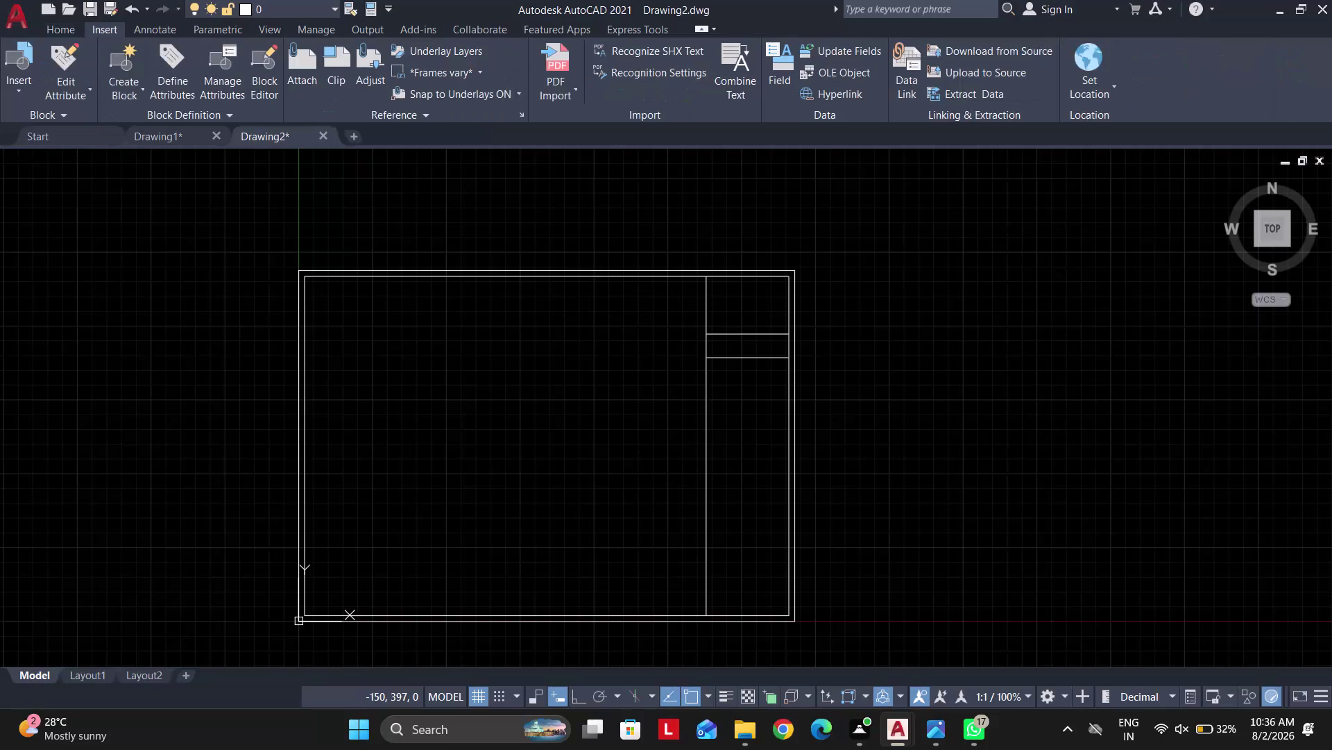
Attach the cad-desk-logo image from the Desktop folder.
click(305, 73)
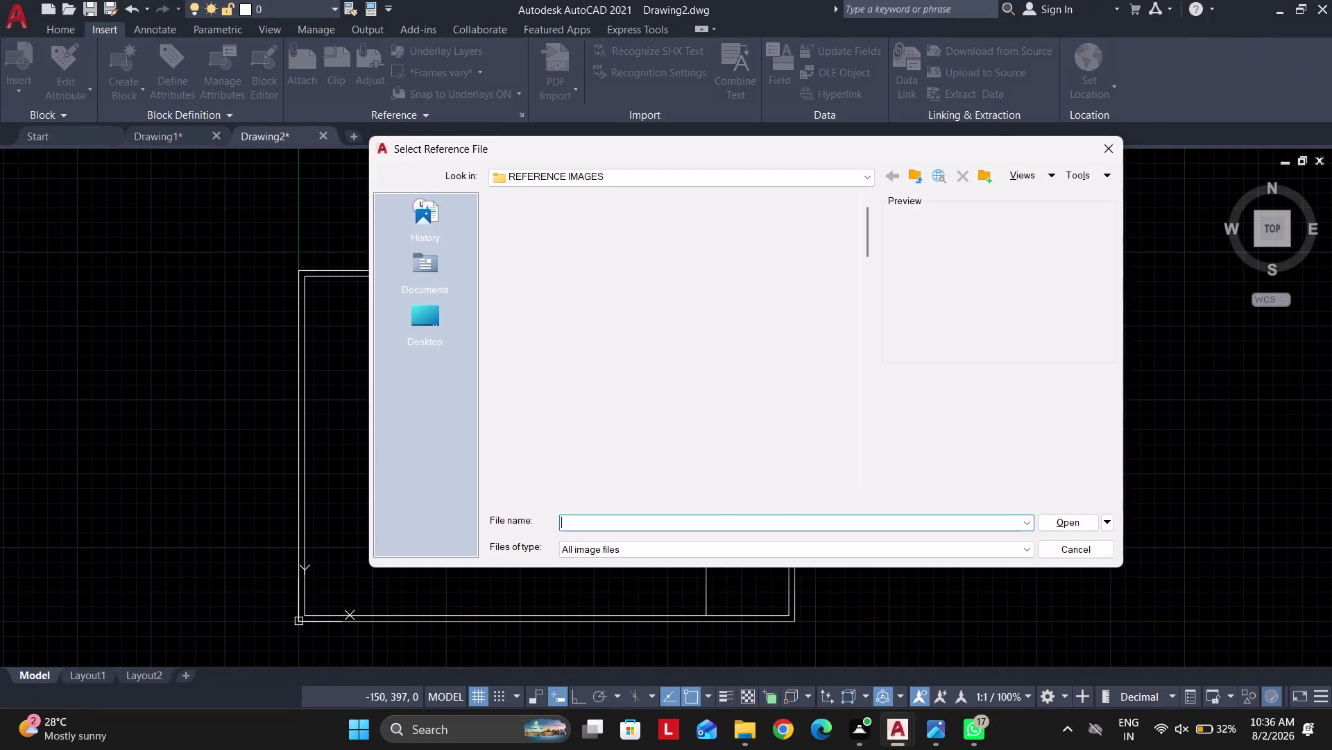
click(556, 182)
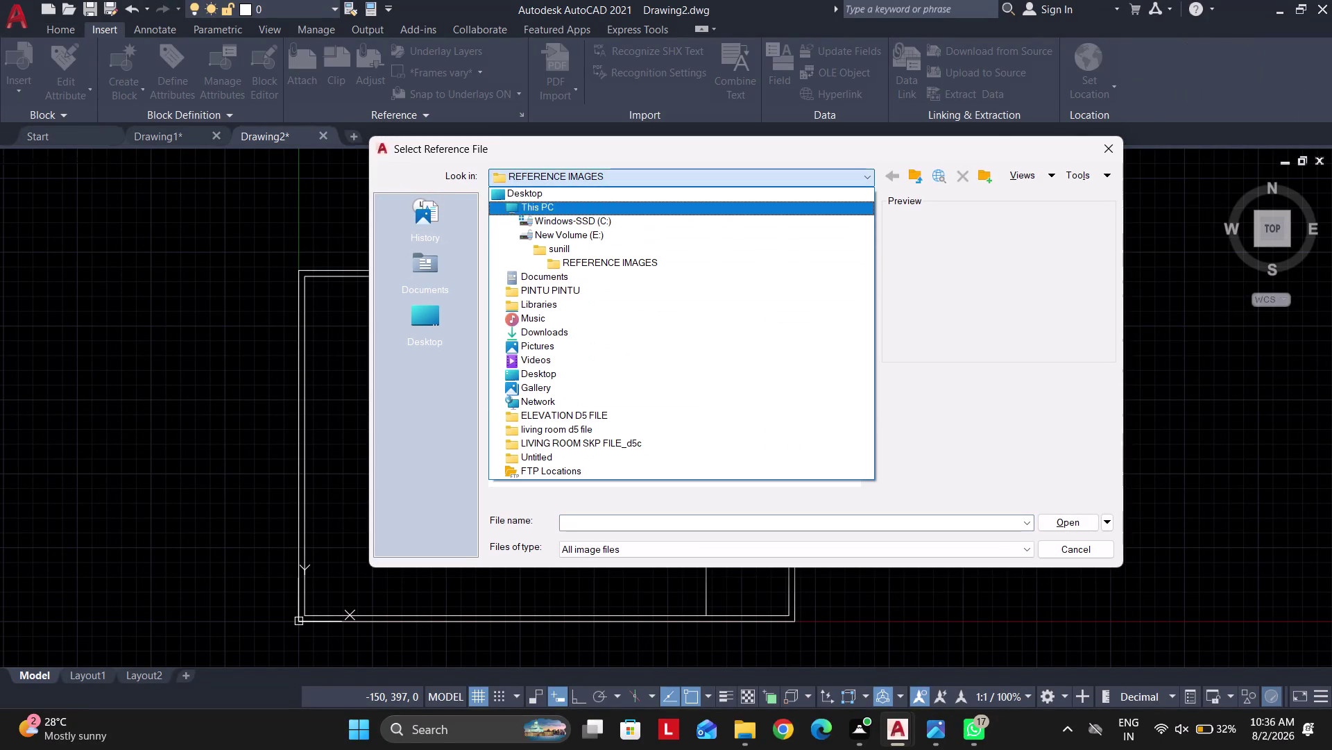
click(539, 197)
scroll(down, 3)
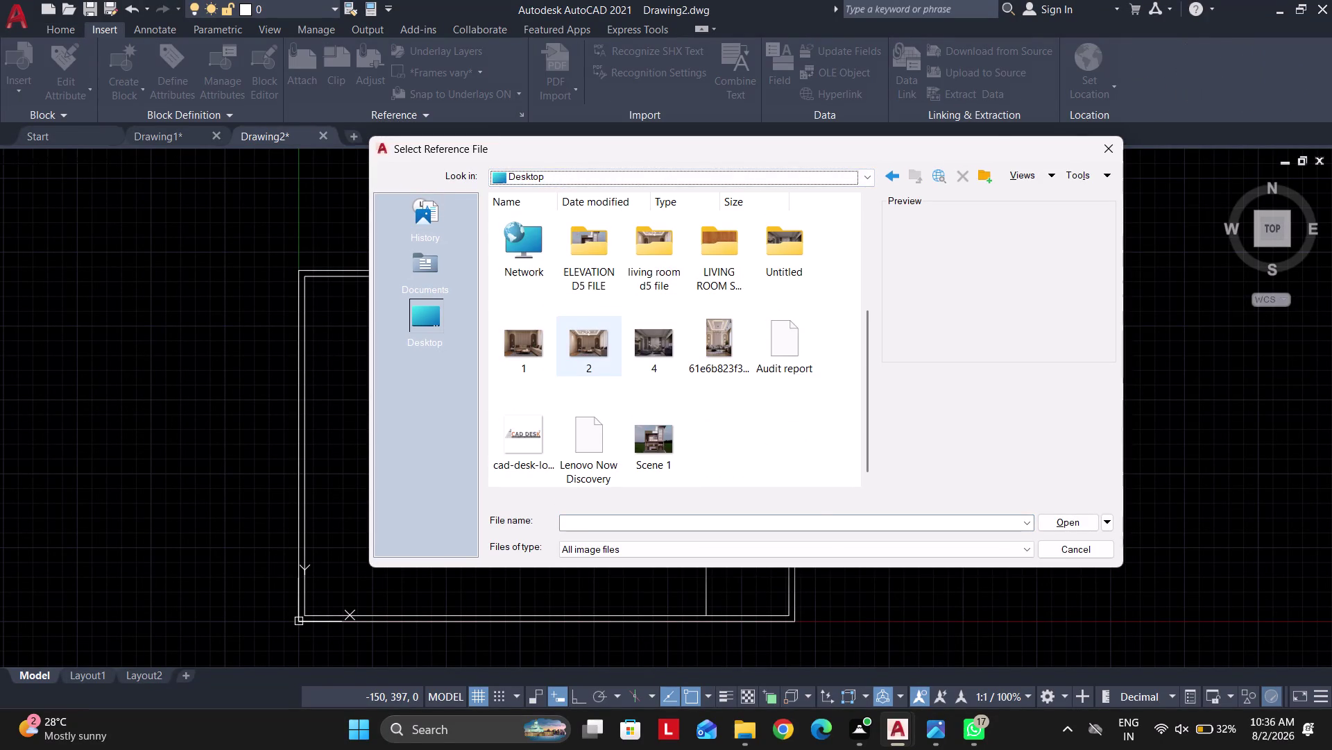
double_click(522, 446)
click(687, 475)
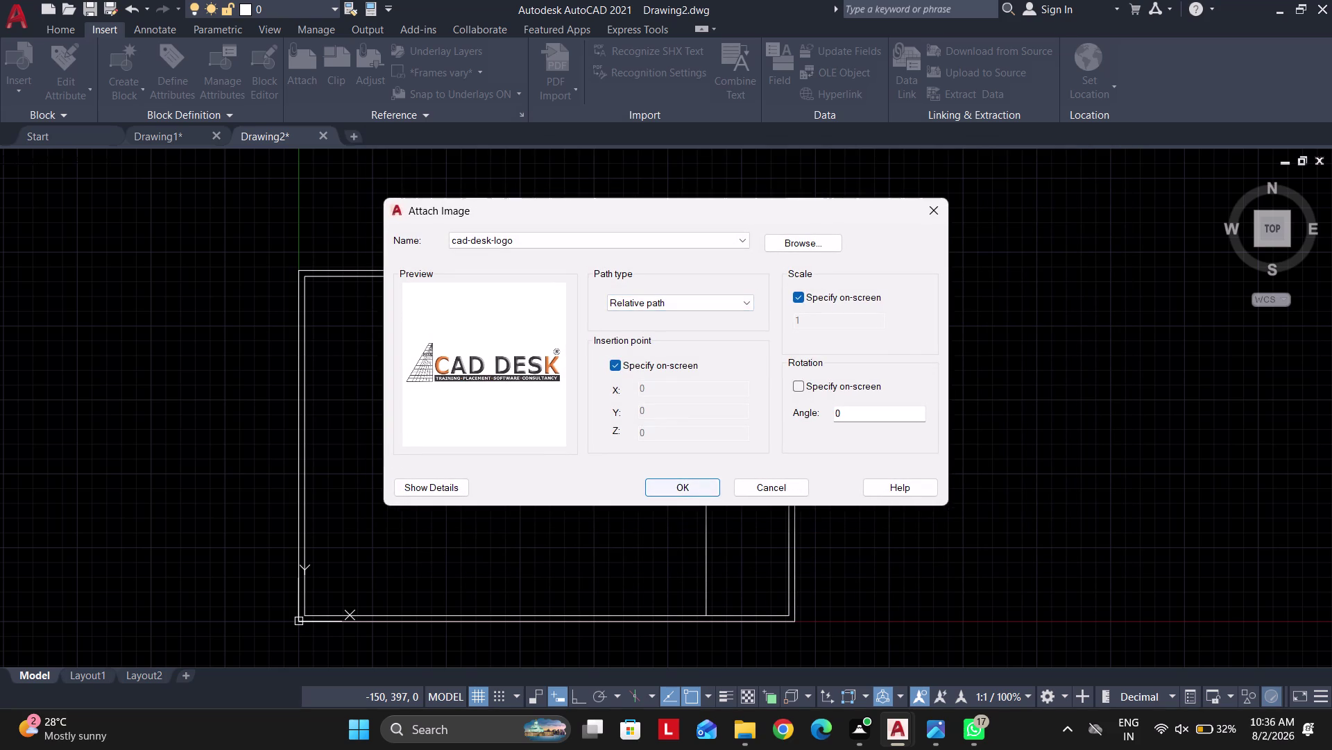
click(691, 486)
Place and size the logo inside the title block's top cell.
scroll(up, 3)
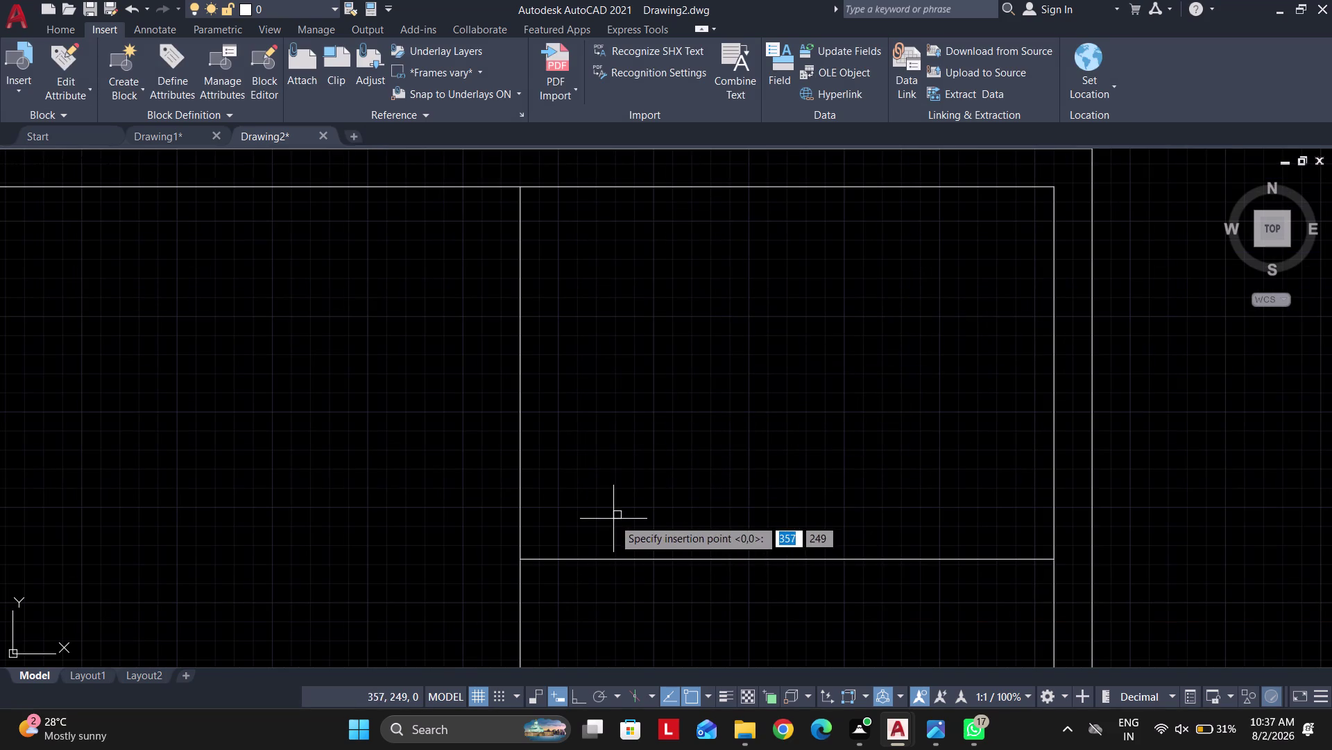
click(614, 518)
click(905, 420)
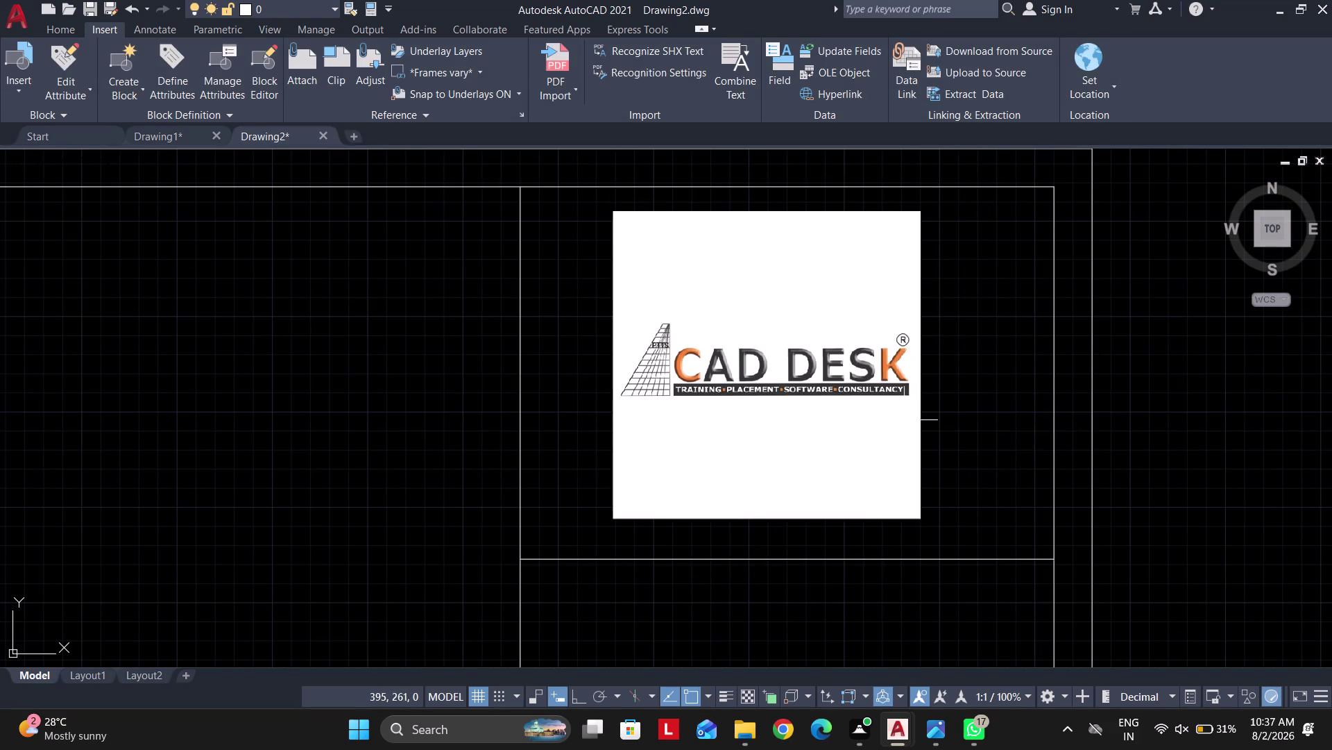
scroll(down, 3)
scroll(up, 3)
scroll(down, 3)
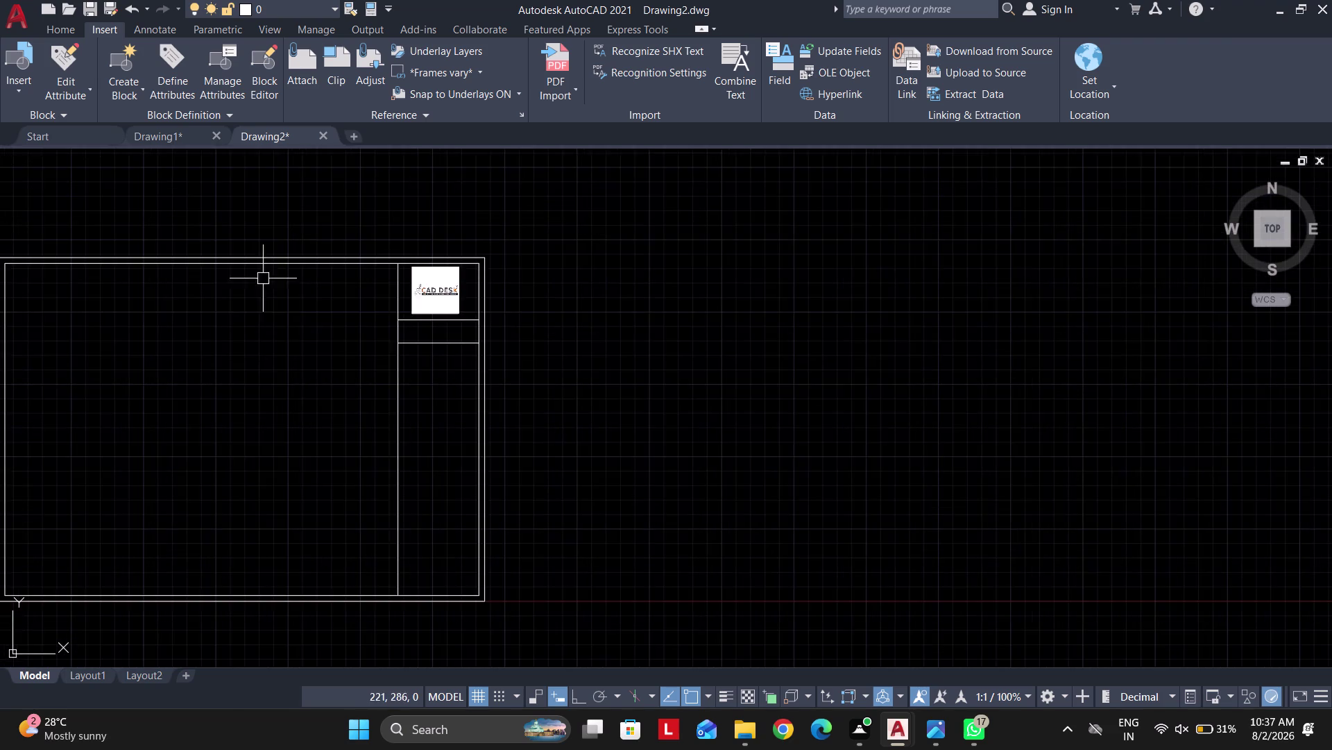
scroll(down, 3)
click(67, 20)
click(65, 30)
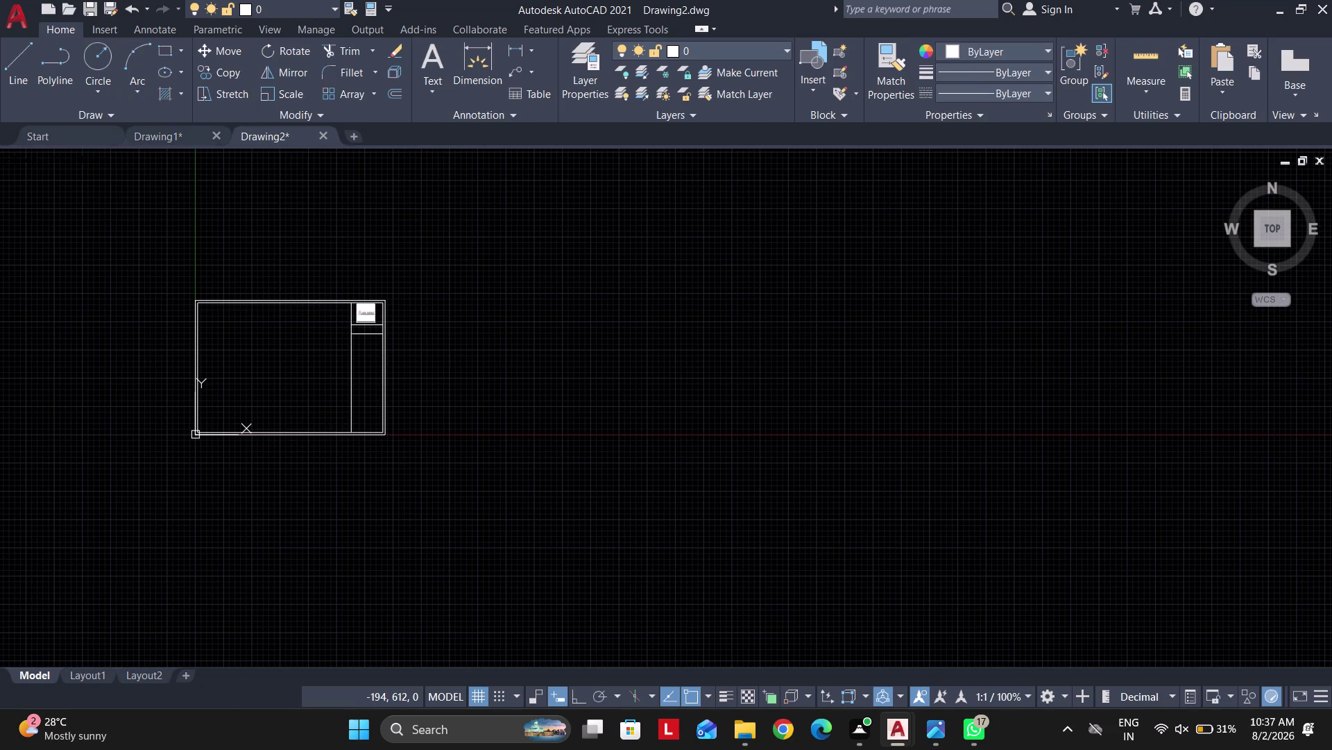
Draw a multiline text box in the second cell and type 'ALL DIMENSIONS ARE IN MM'.
click(429, 100)
click(458, 132)
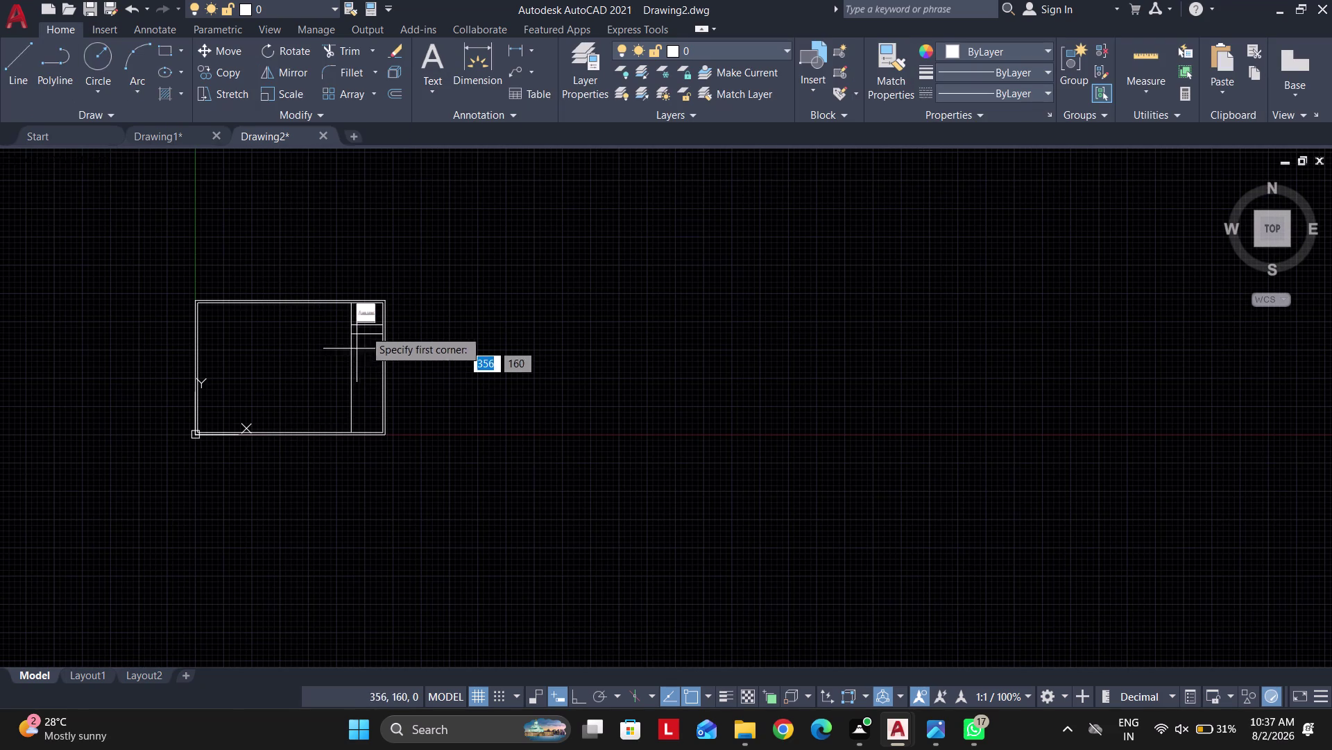
scroll(up, 3)
scroll(up, 3)
click(275, 245)
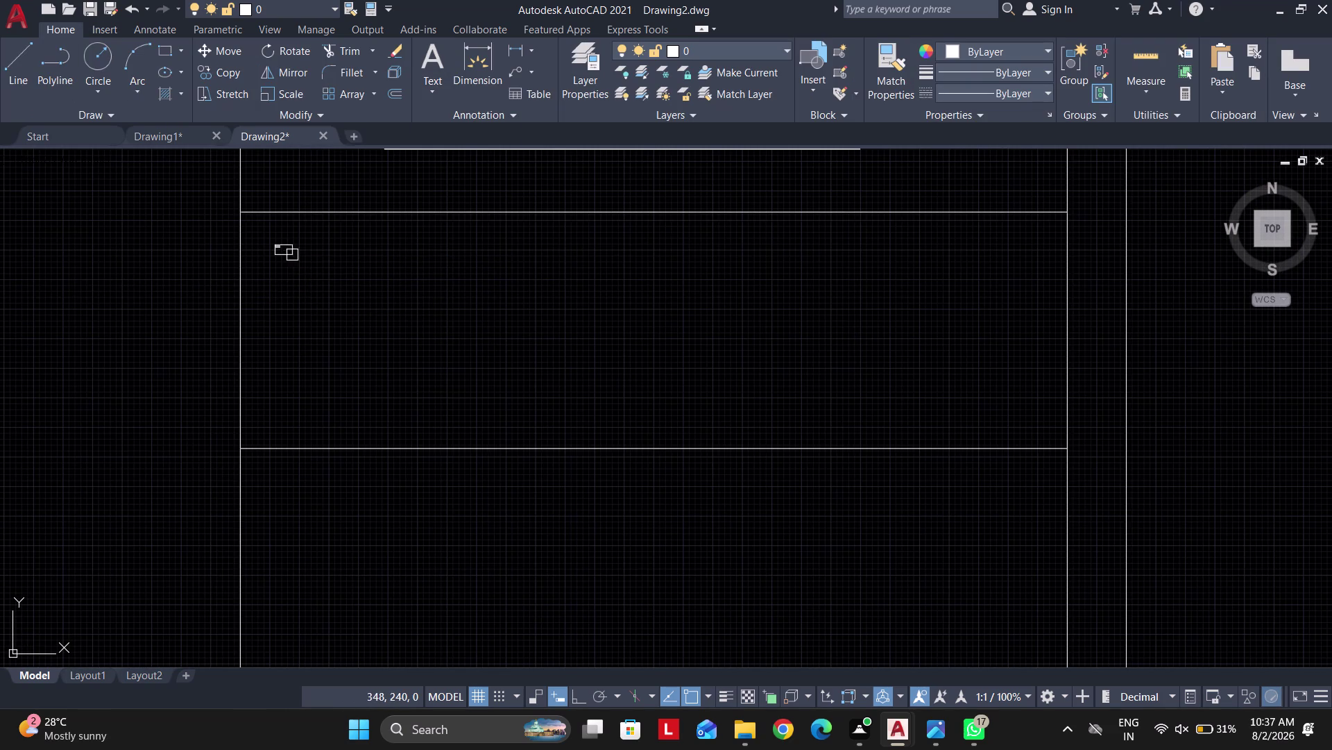
click(1018, 413)
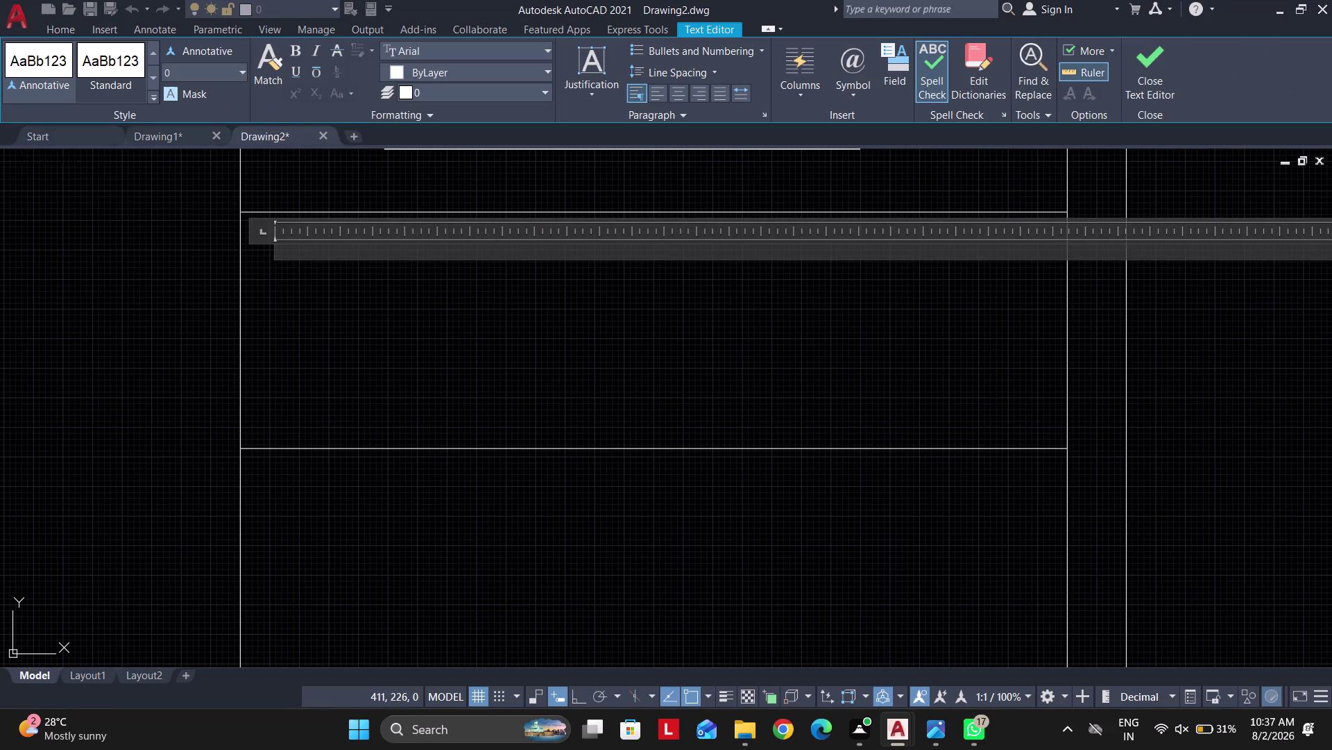
text(ALL)
key(space)
text(DIM E)
text(=)
key(BackSpace)
key(BackSpace)
key(BackSpace)
text(E)
text(NSION)
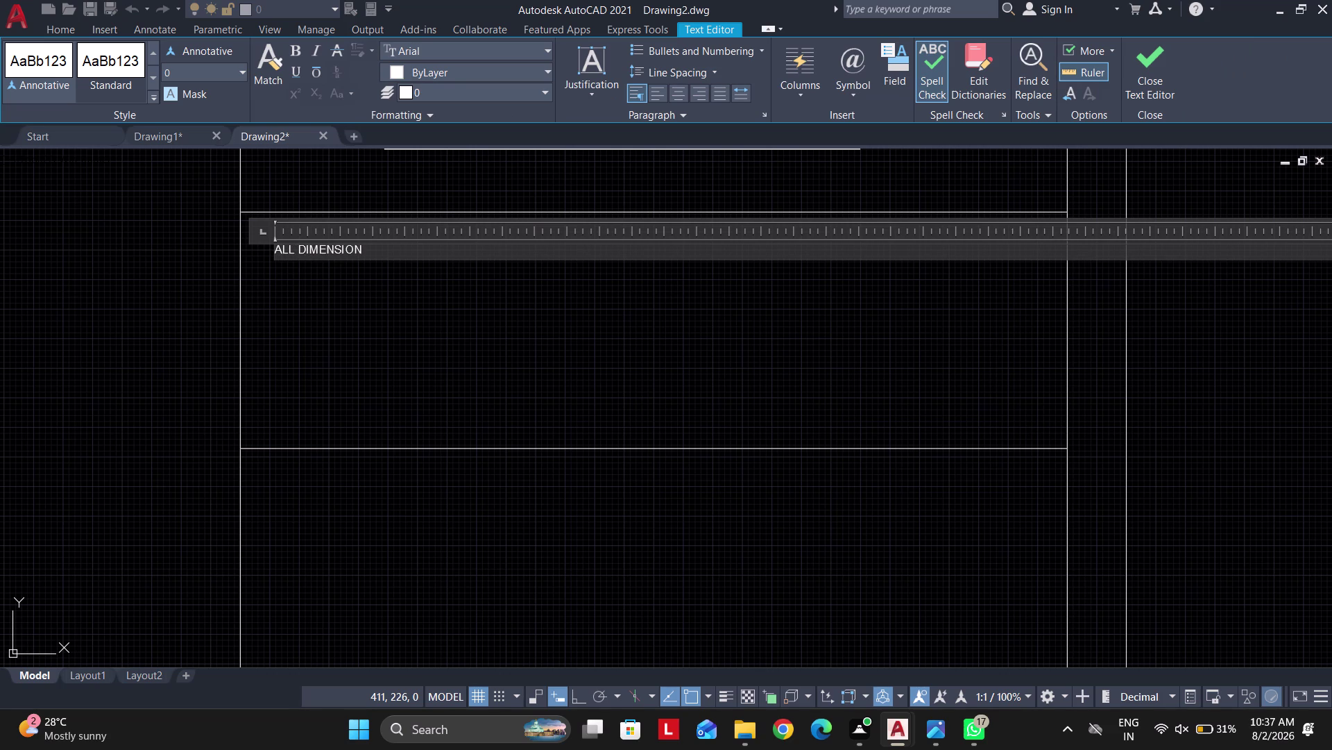
text(S ARE)
key(space)
text(IN MM)
Set the note's text height to 2.5 and close the editor.
key(ctrl+a)
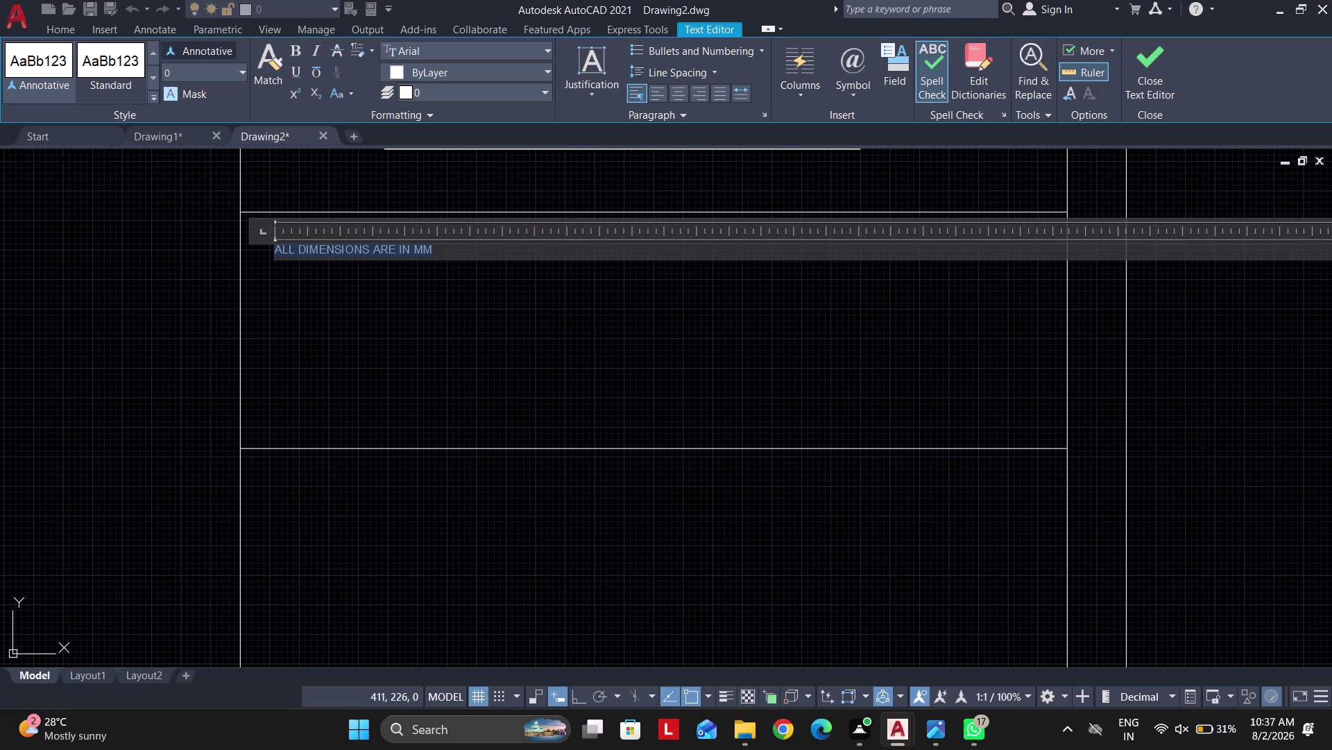
click(200, 72)
text(2.5)
key(Return)
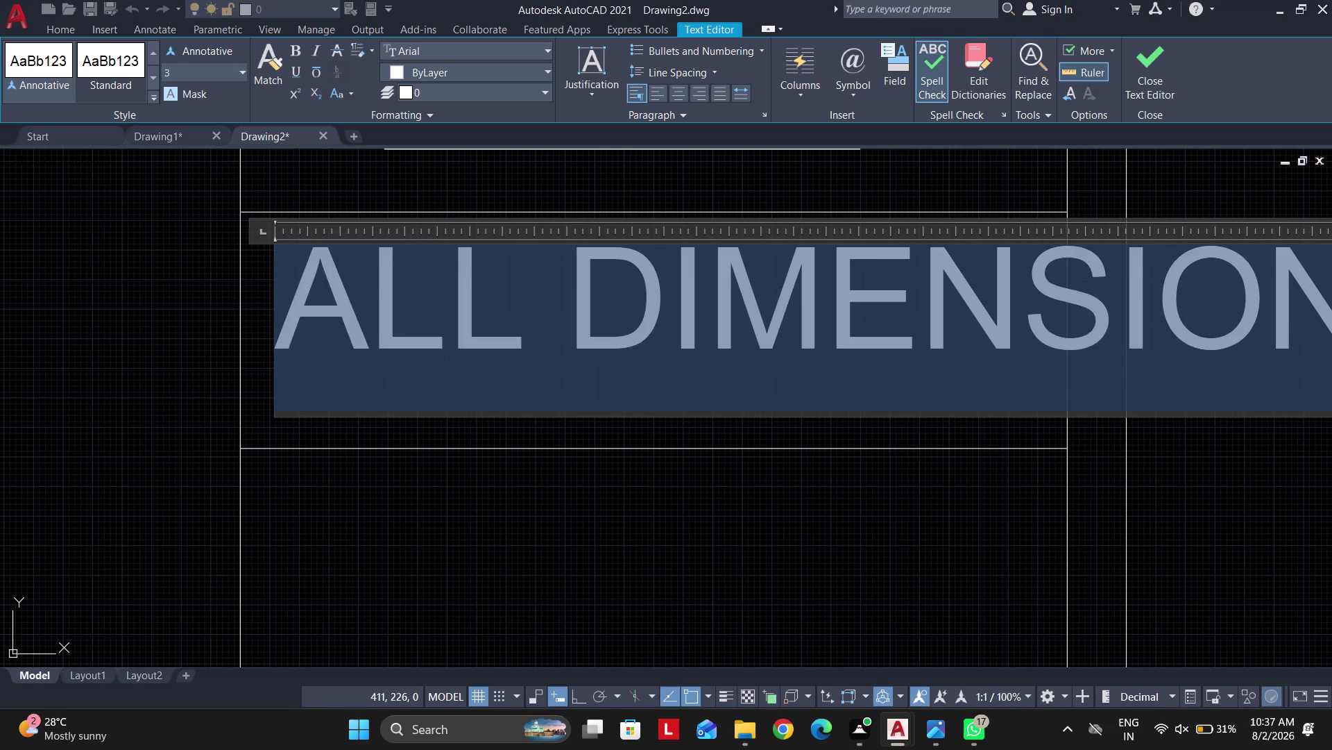
click(399, 177)
scroll(down, 3)
scroll(up, 3)
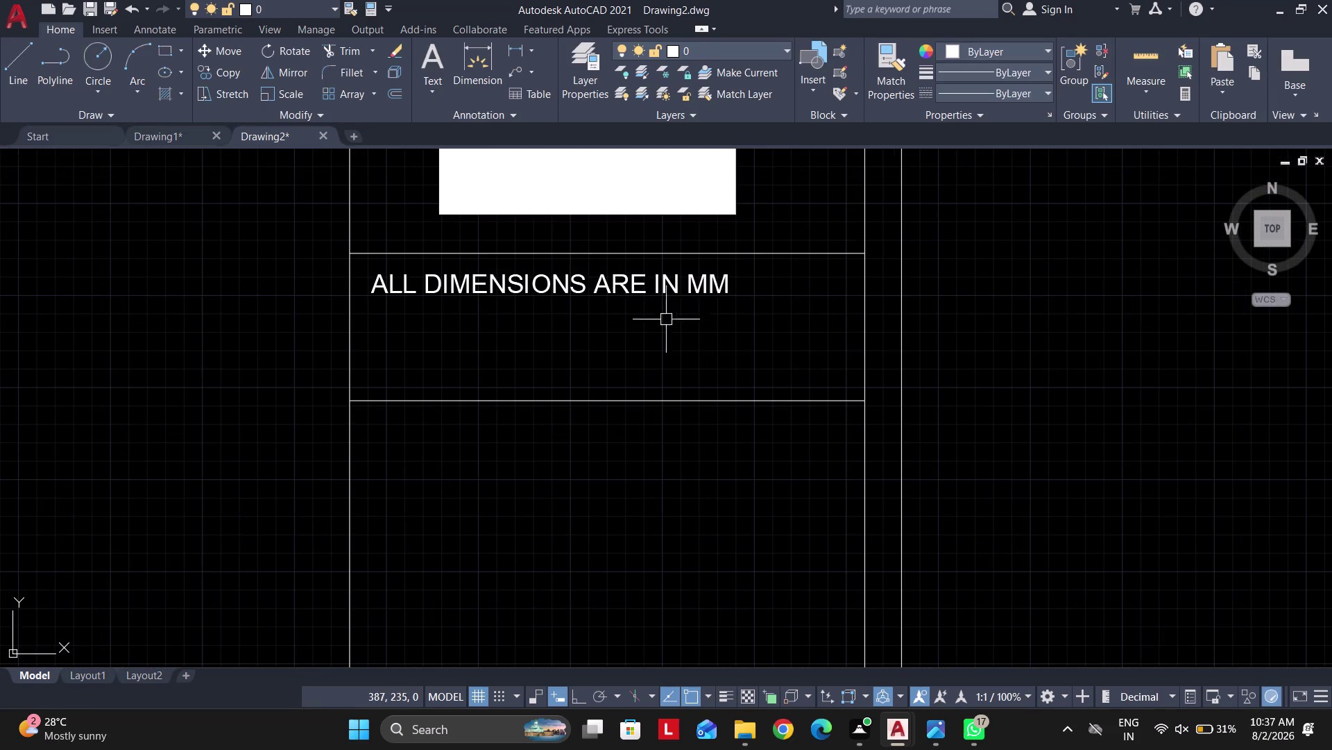
Move the note twice so it sits centred in its cell.
click(670, 324)
click(606, 282)
text(M)
key(space)
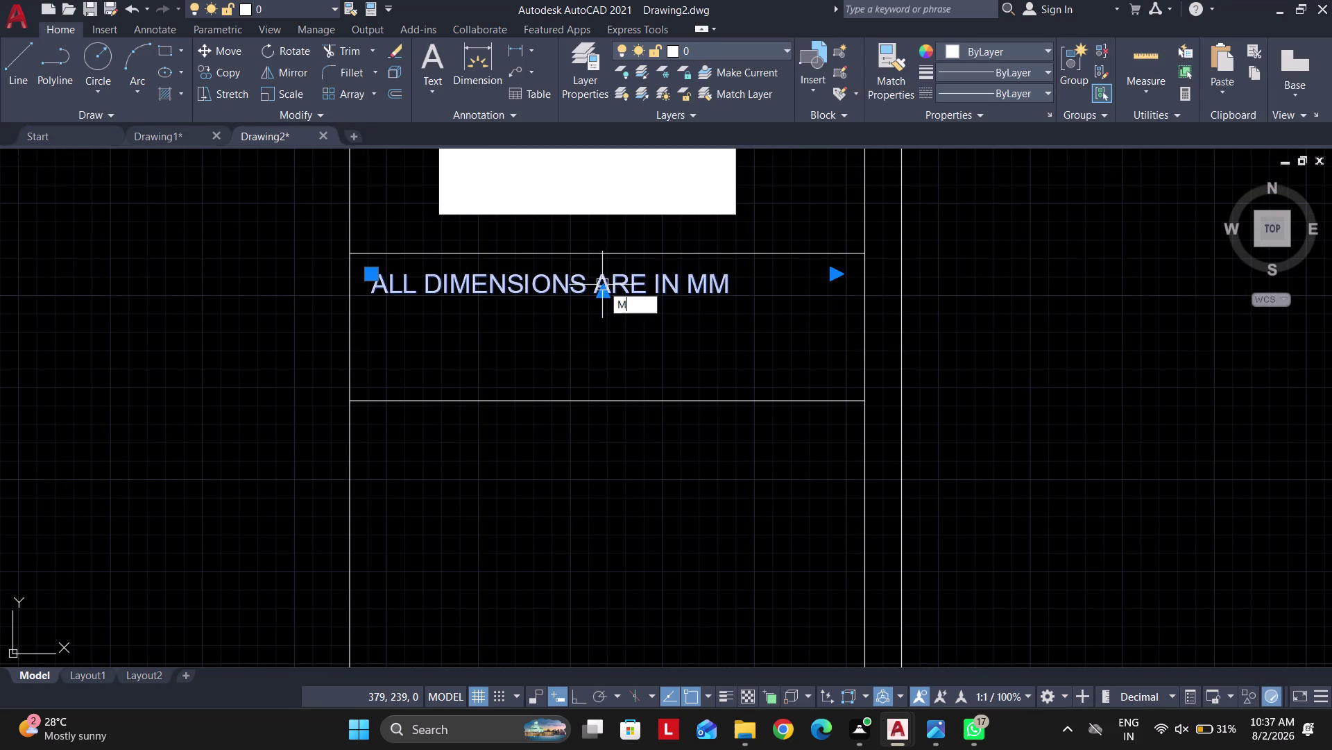
scroll(up, 3)
click(520, 281)
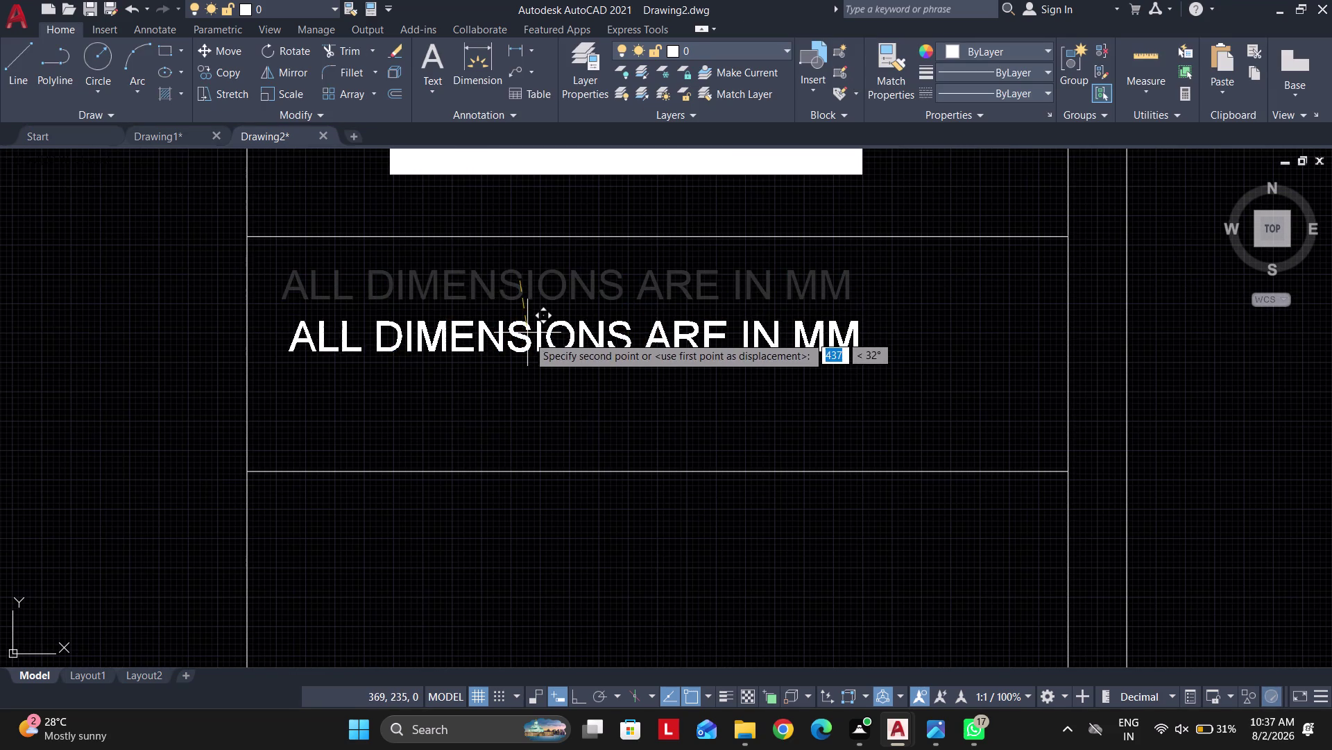
click(528, 345)
click(604, 393)
click(543, 324)
key(Return)
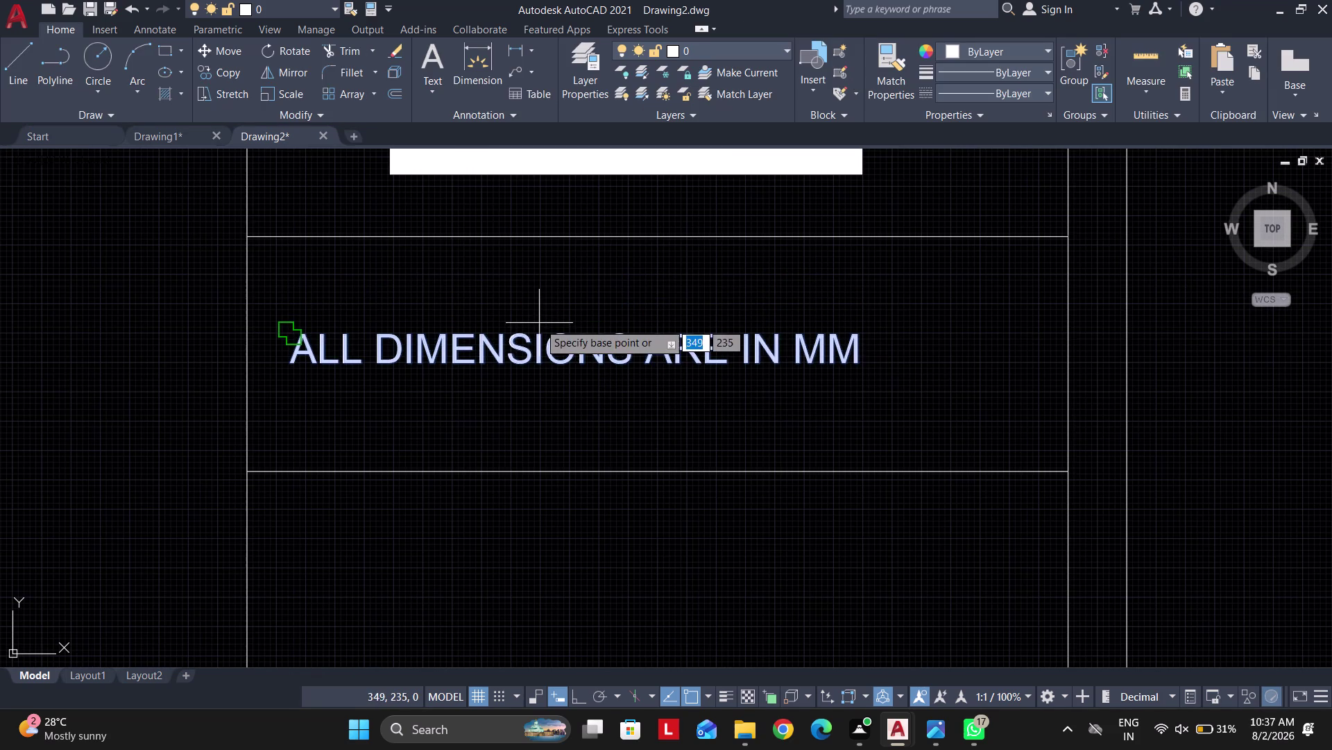
click(466, 350)
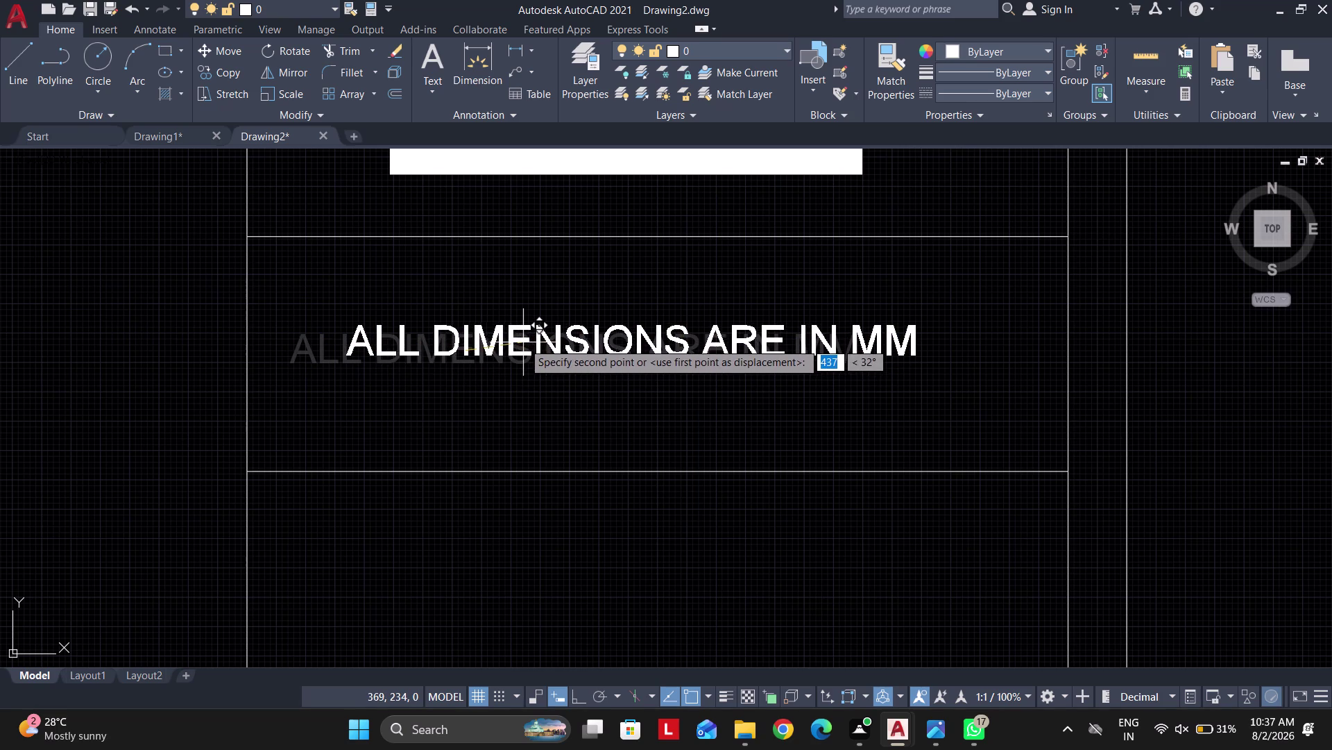
click(525, 349)
scroll(down, 3)
scroll(down, 3)
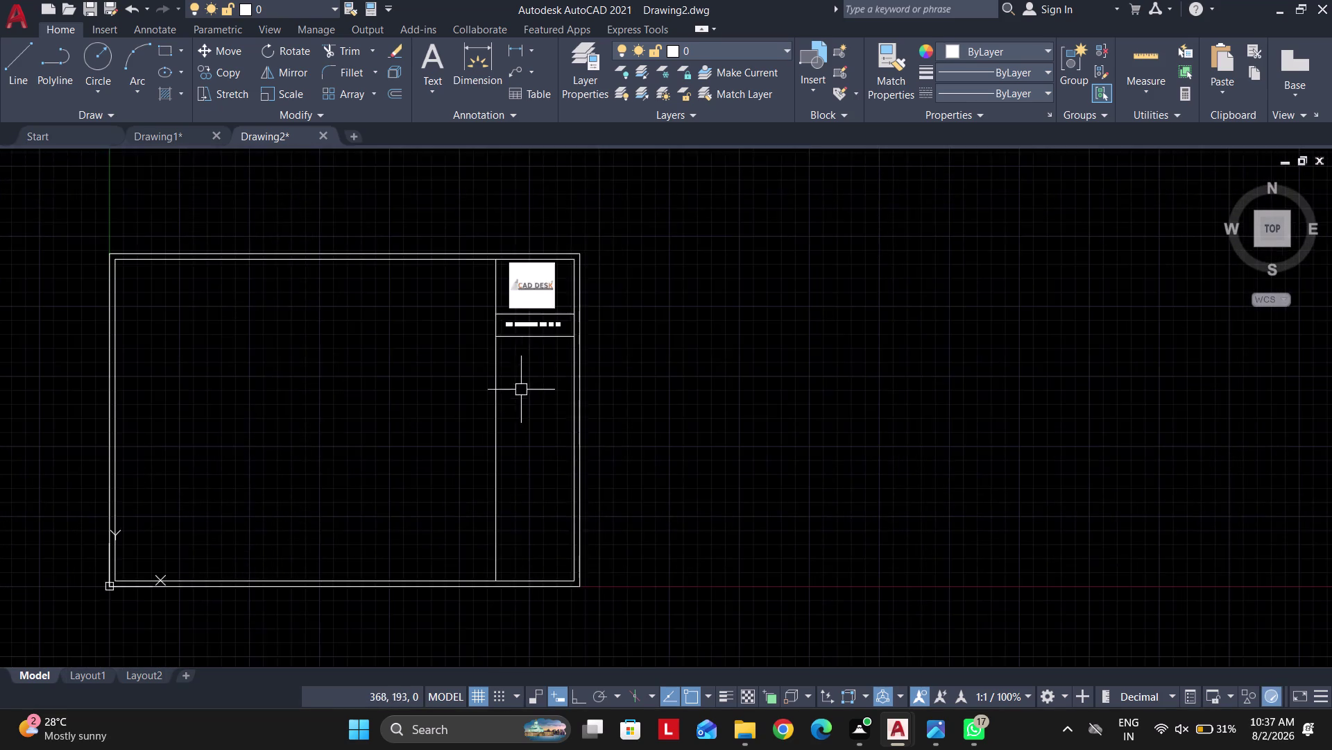
Break the title block's bottom line at the column corner with BREAK.
middle_drag(519, 395, 511, 299)
scroll(up, 3)
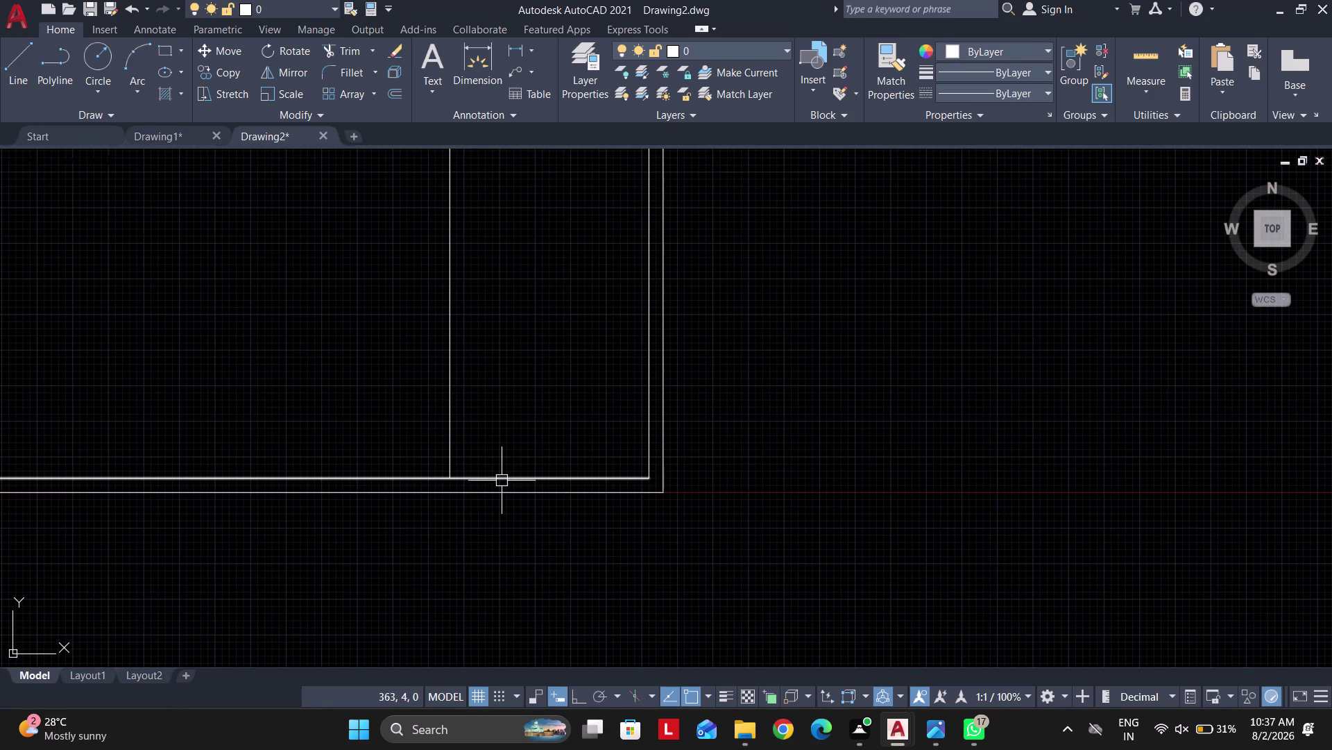
text(BREA)
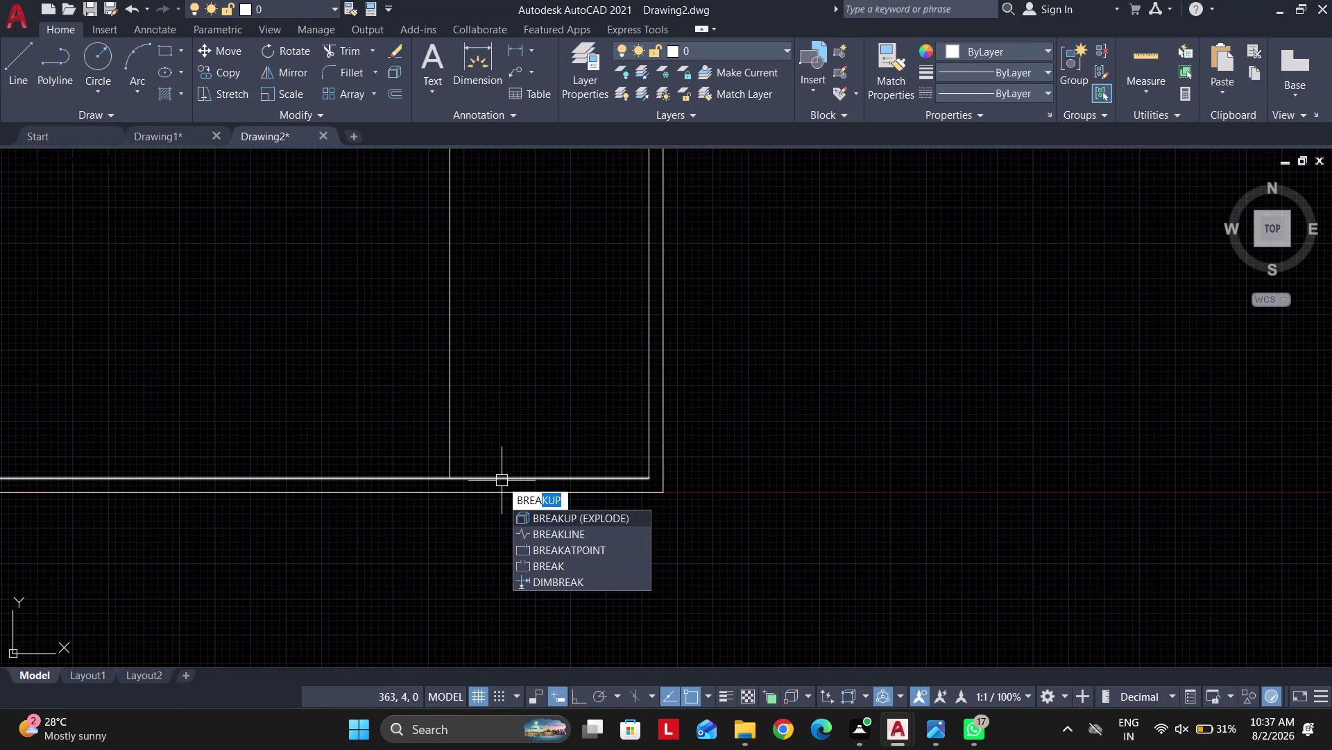
click(606, 553)
click(504, 482)
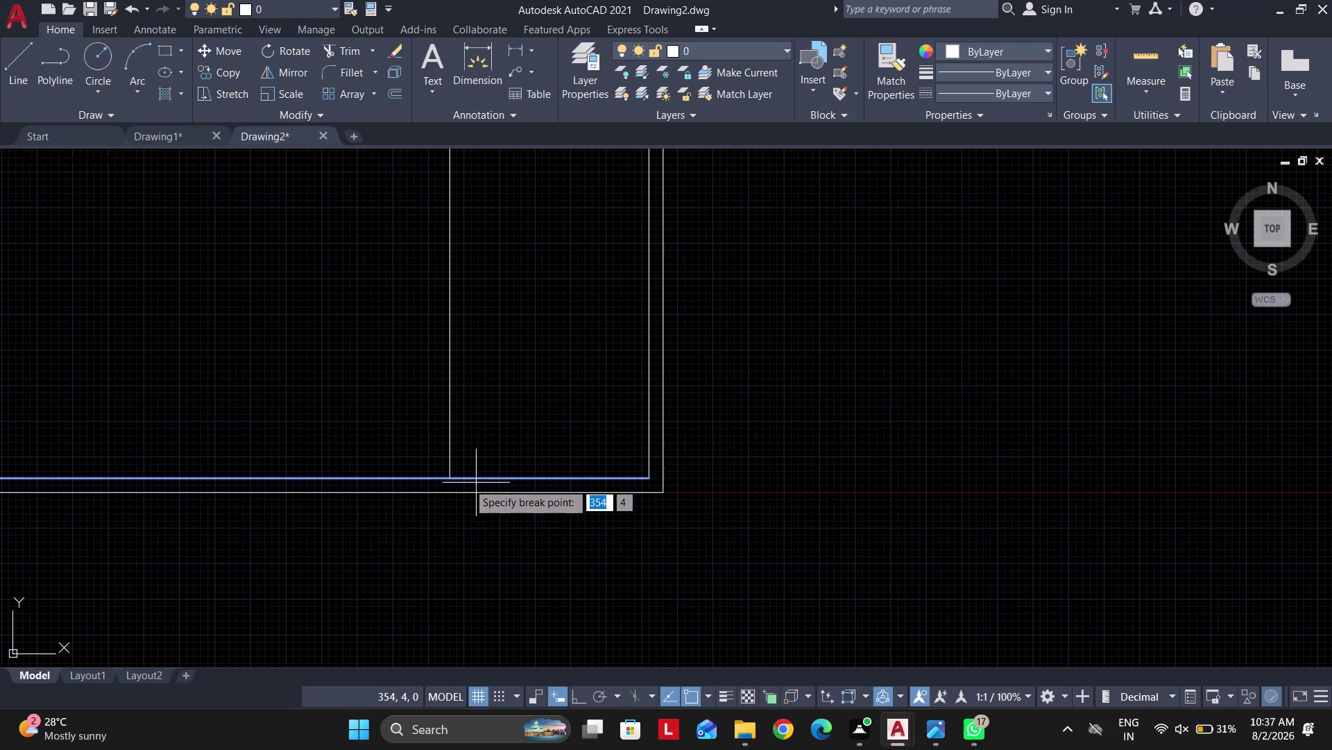
click(455, 481)
scroll(up, 3)
click(487, 476)
click(471, 429)
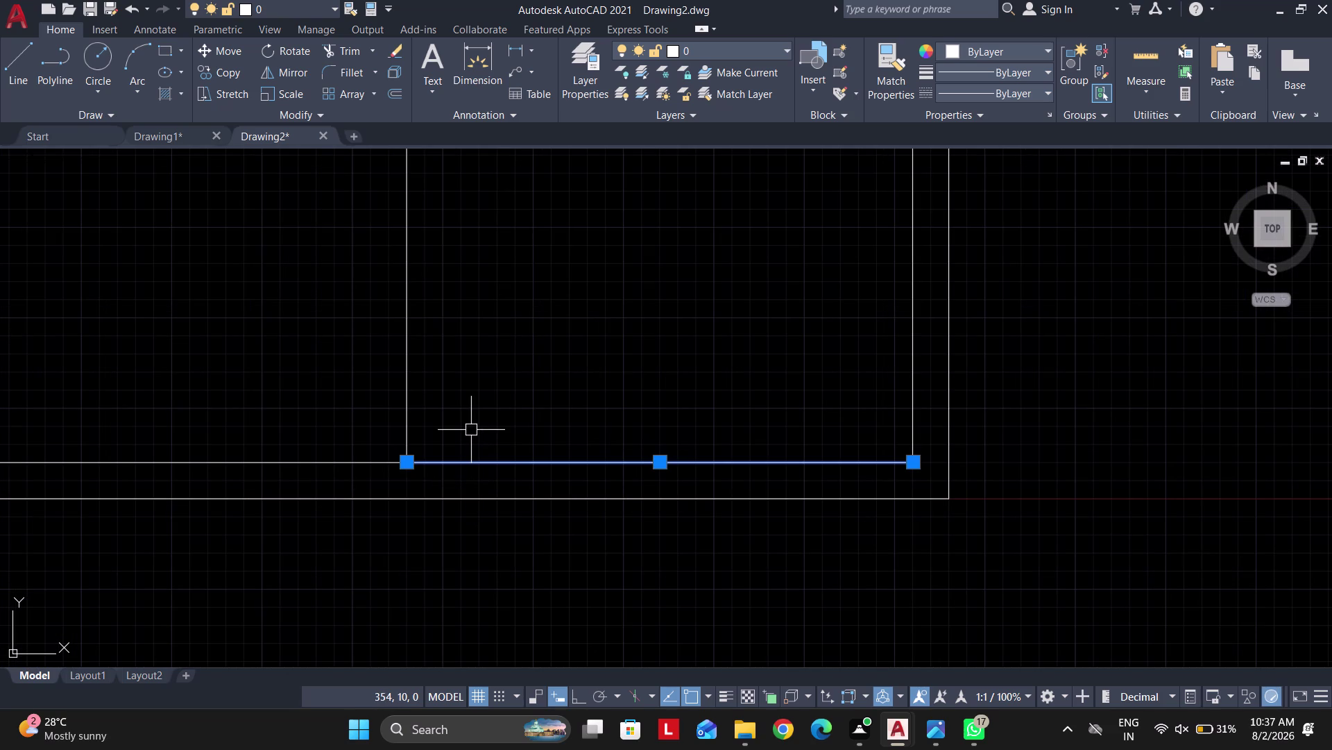
Copy the split-off segment upward as an array of 6 row lines.
text(O)
key(space)
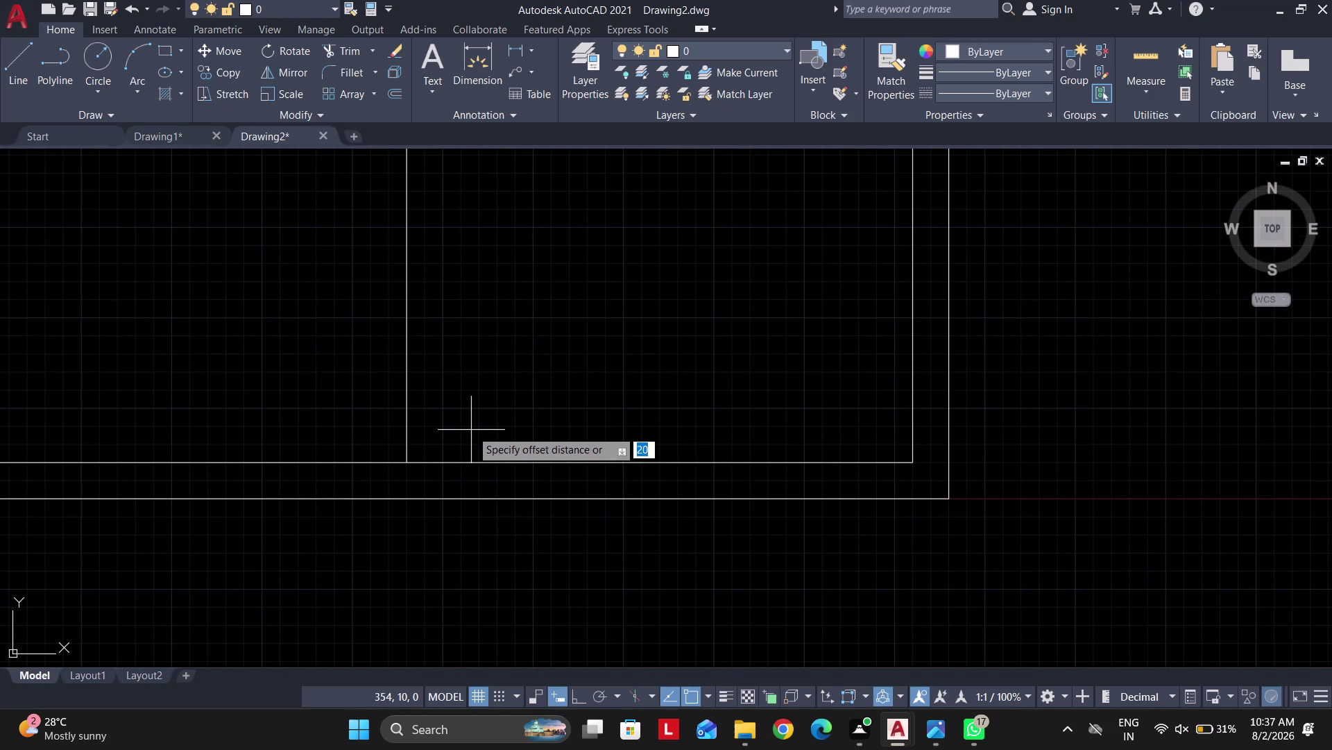
key(Escape)
click(518, 483)
click(504, 436)
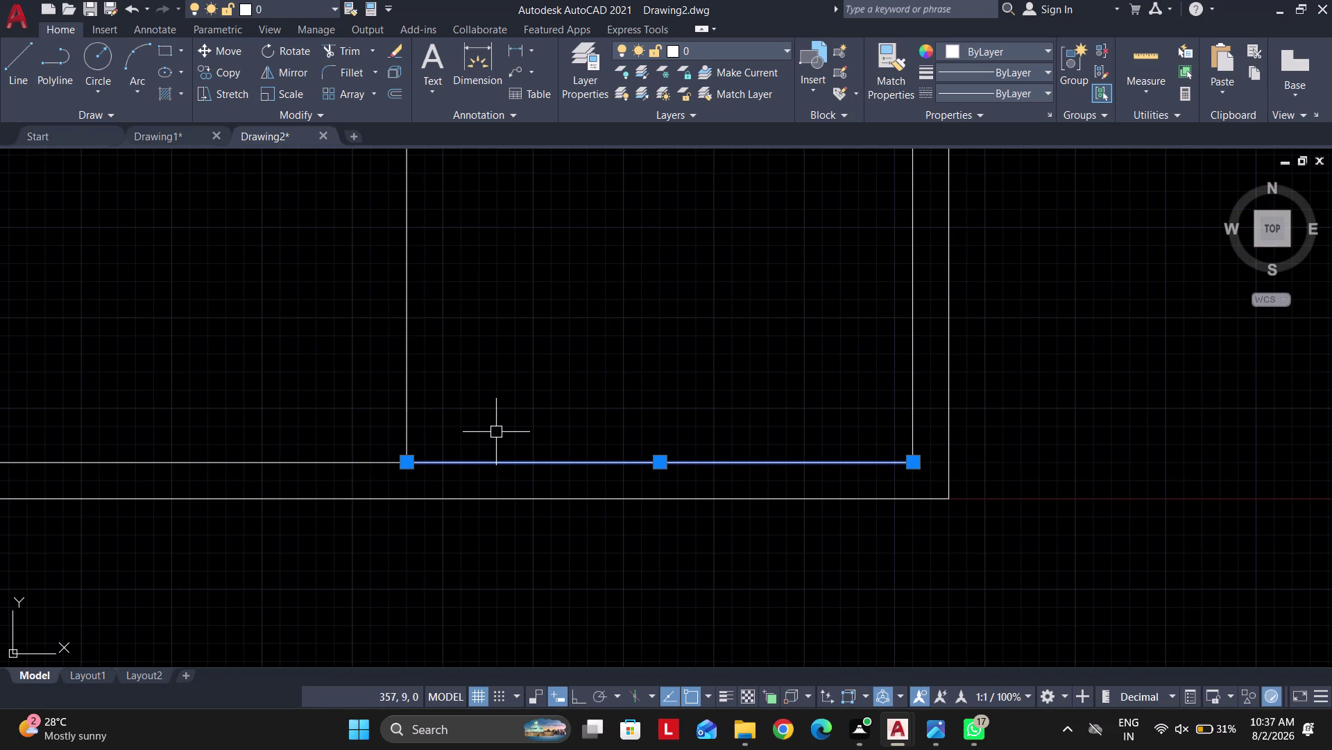
text(CO)
key(space)
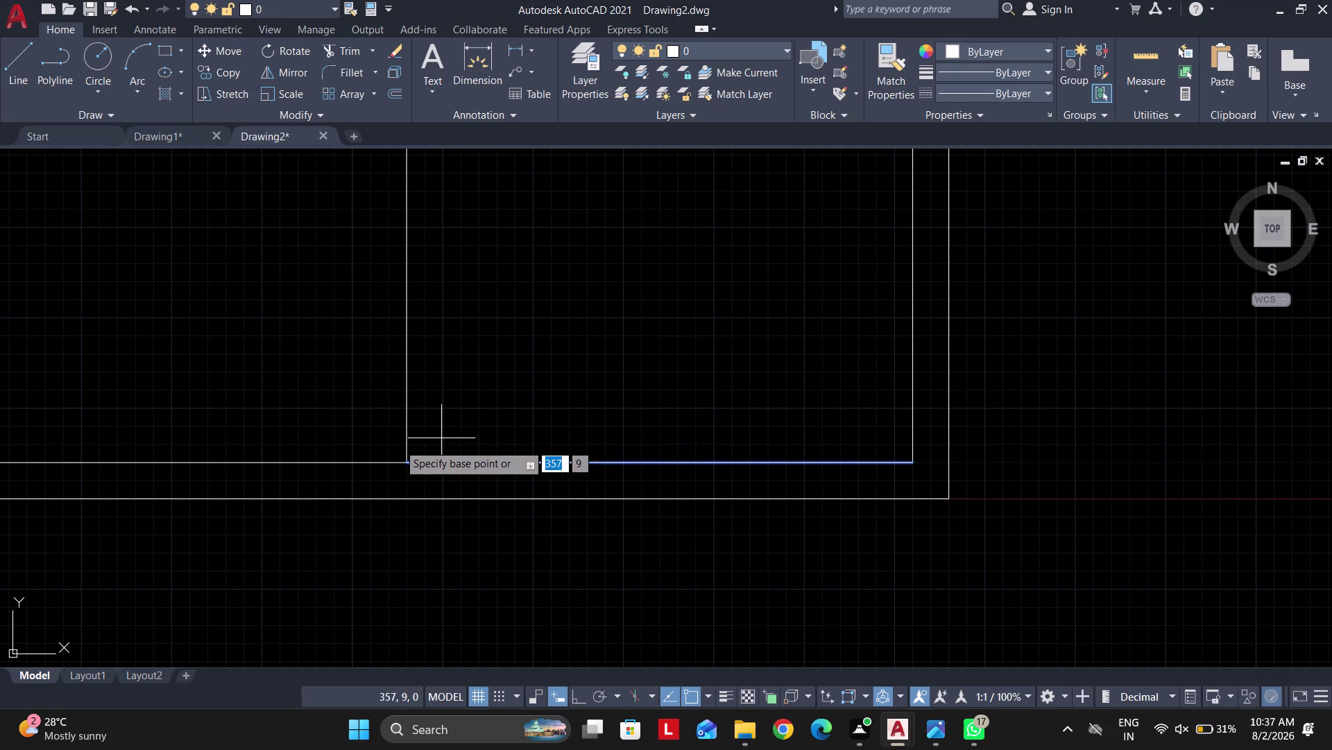
click(411, 464)
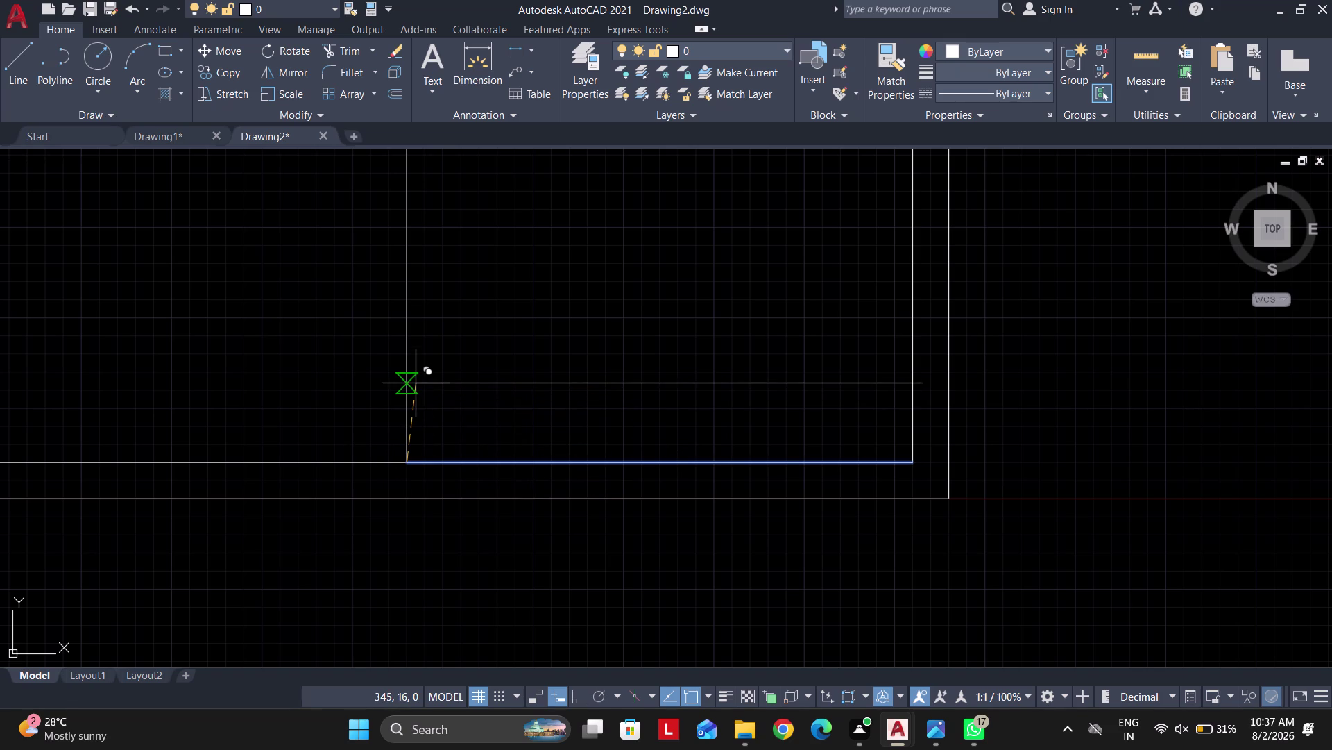
text(A 6)
key(Return)
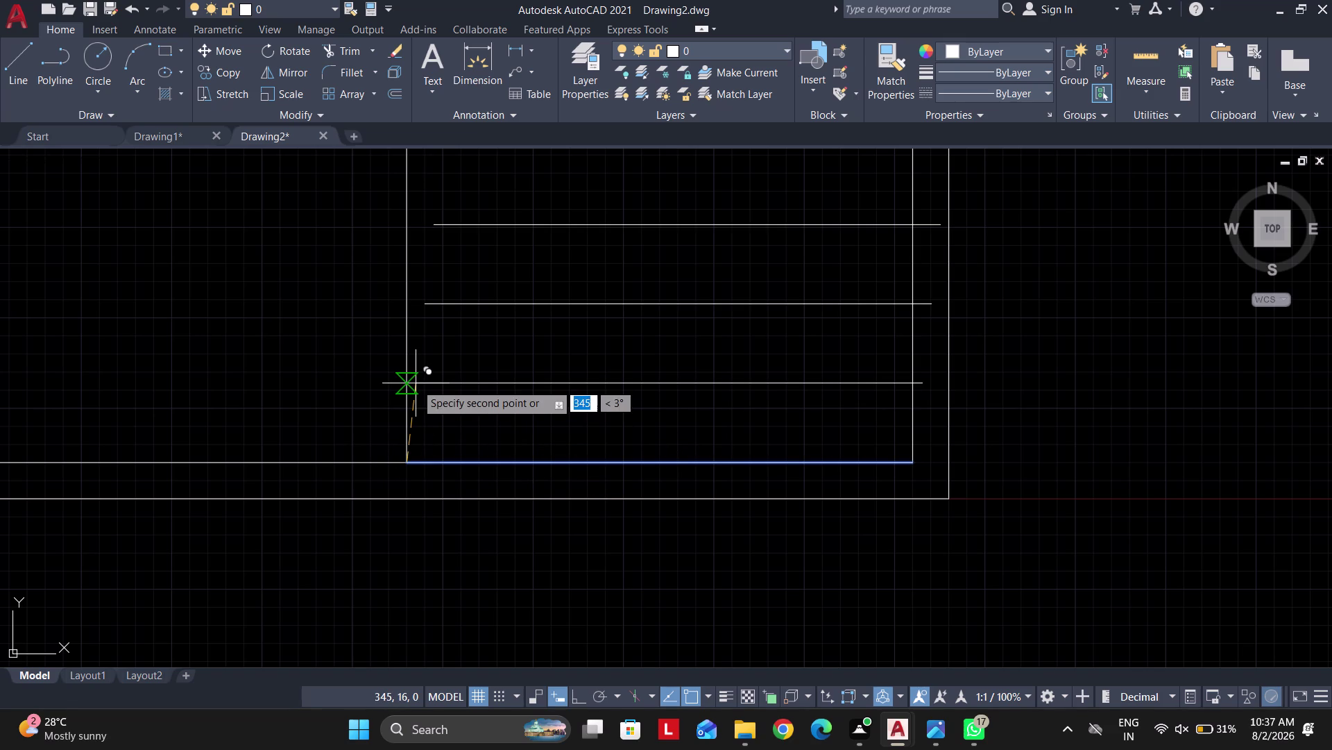
click(582, 701)
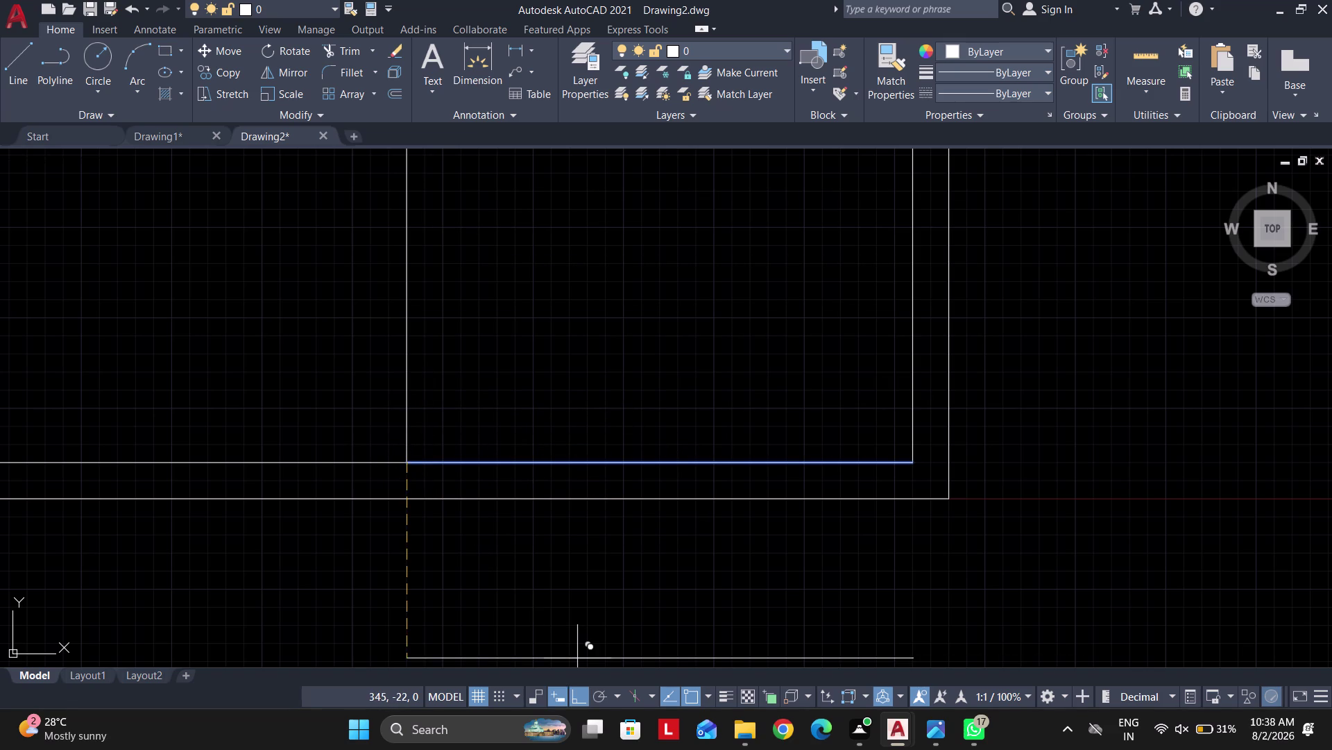
scroll(up, 3)
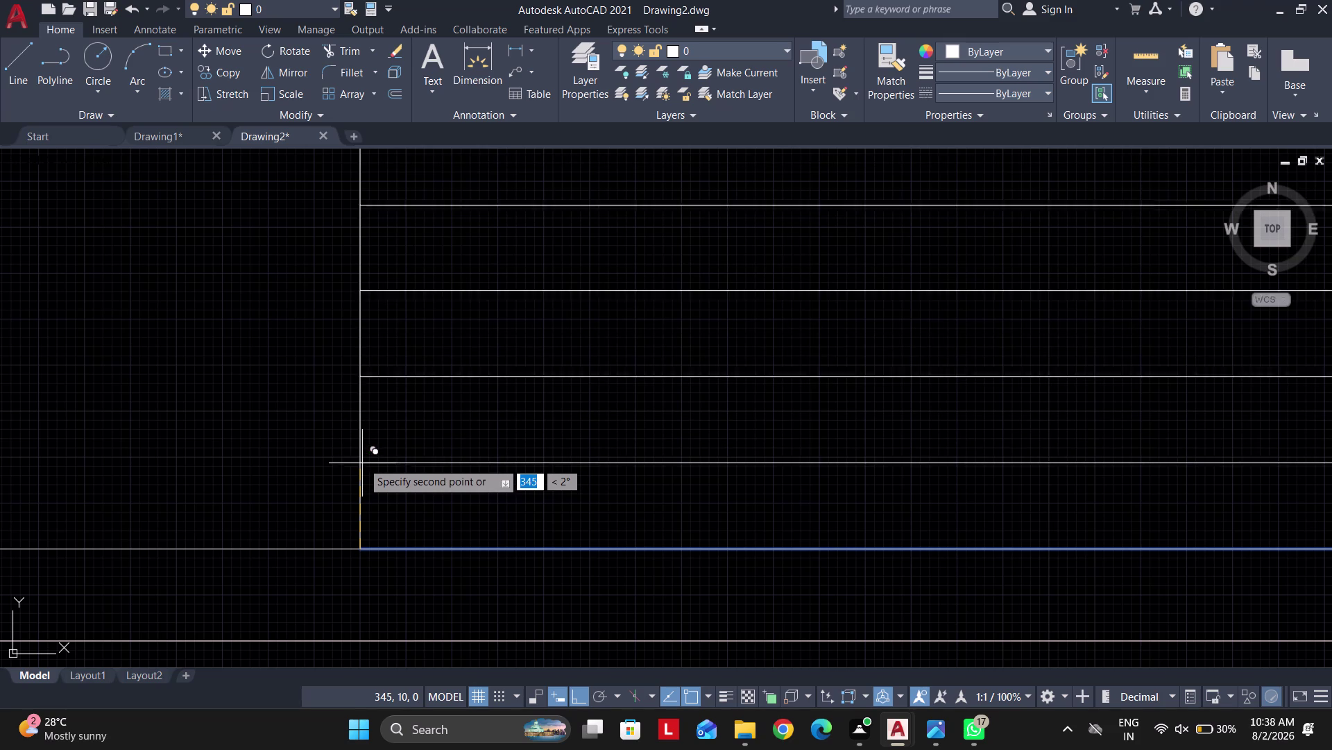
click(363, 445)
scroll(down, 3)
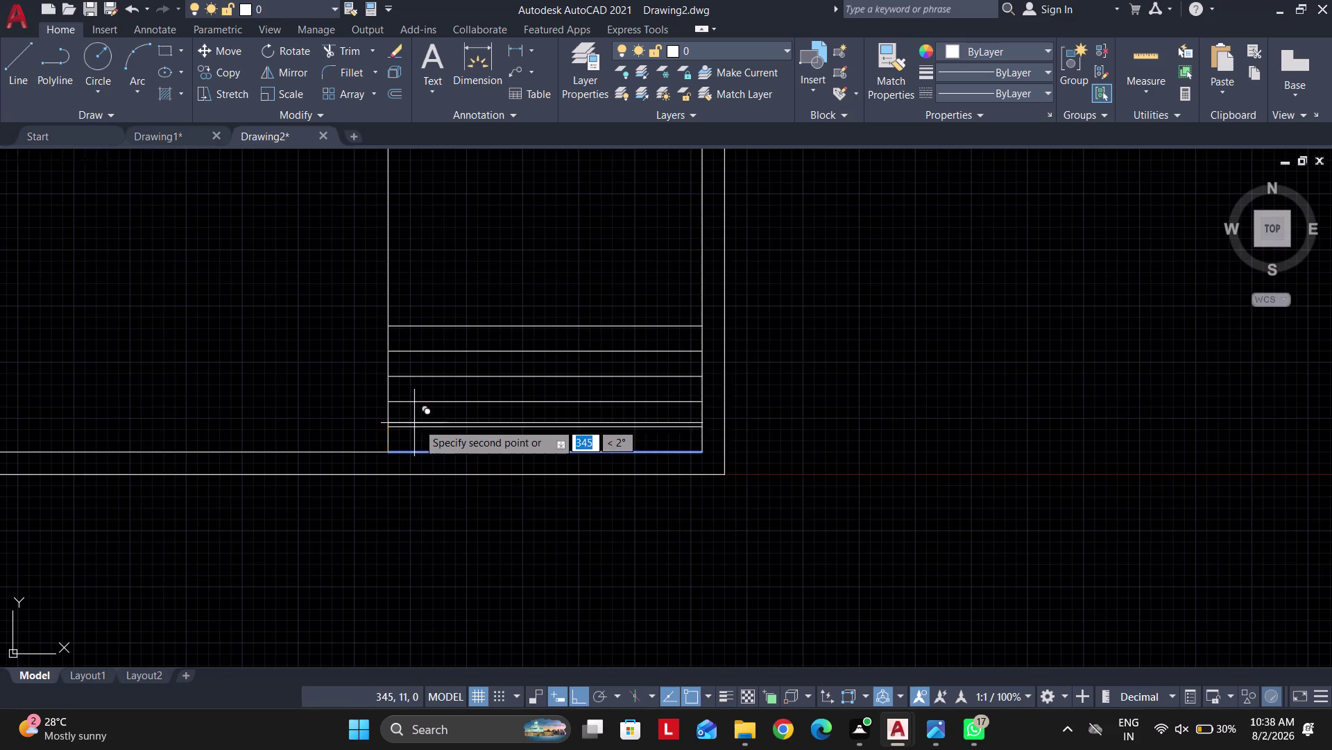
key(Return)
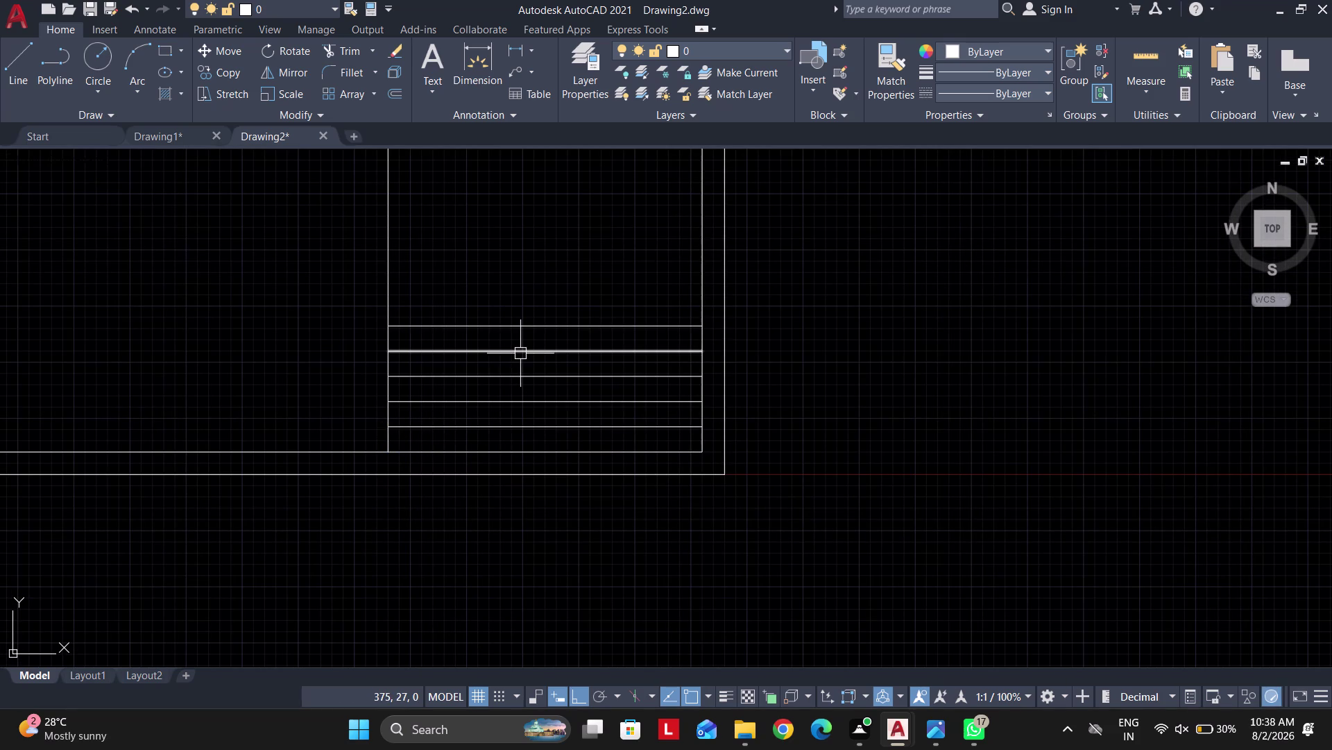
Draw a vertical divider line from the top row down to the bottom edge.
text(L)
key(space)
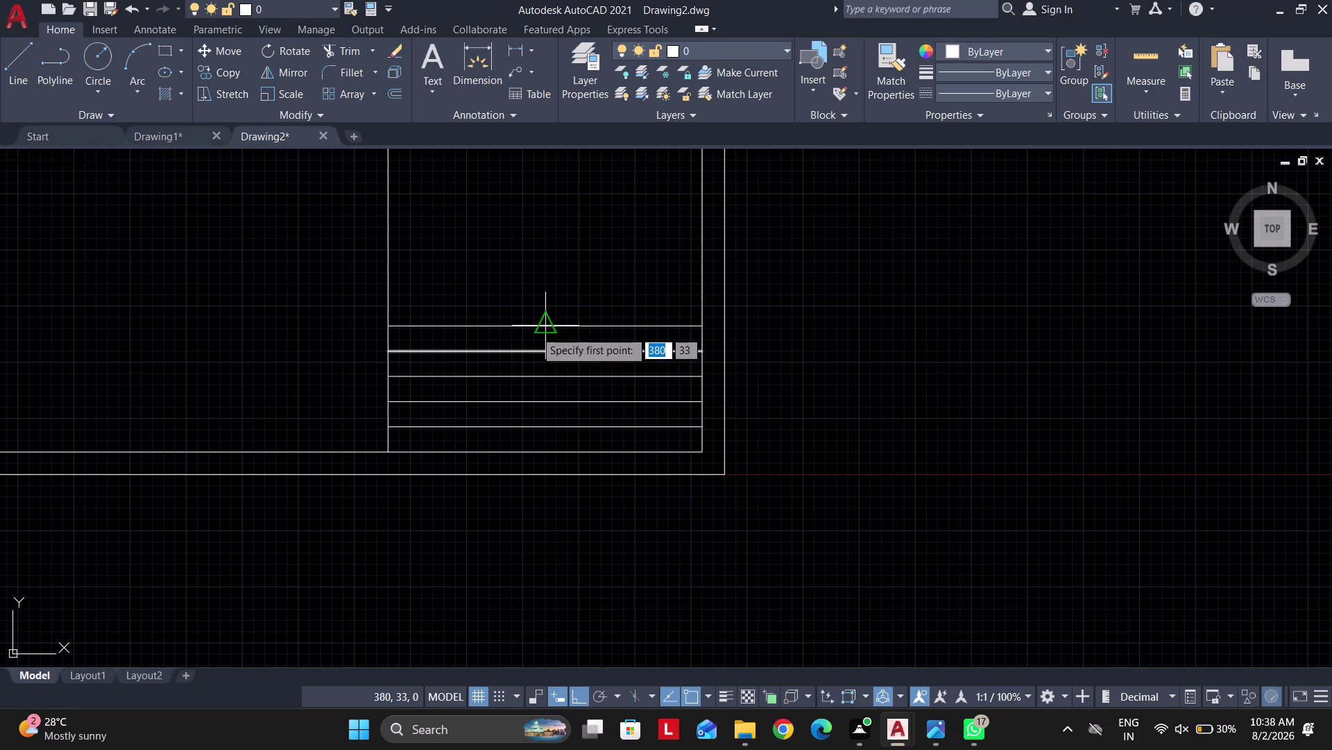
click(535, 331)
click(546, 447)
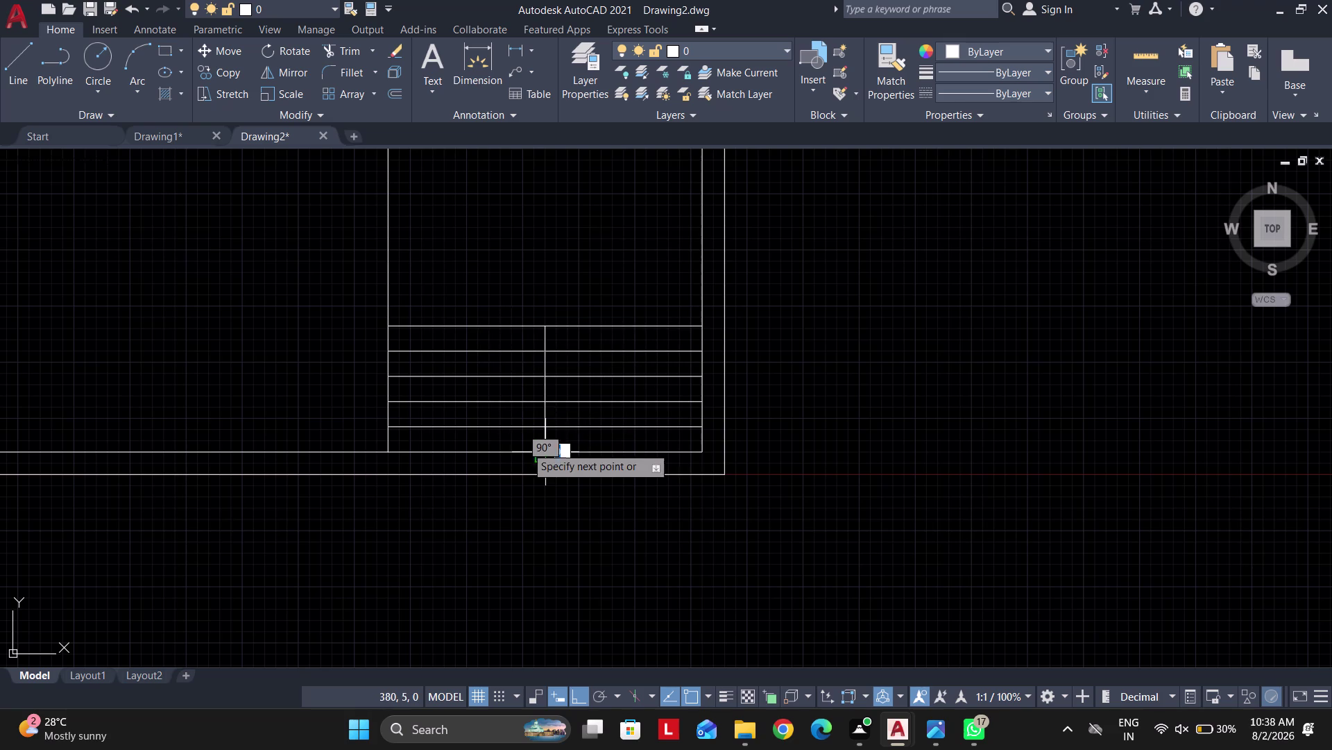
key(Return)
scroll(down, 3)
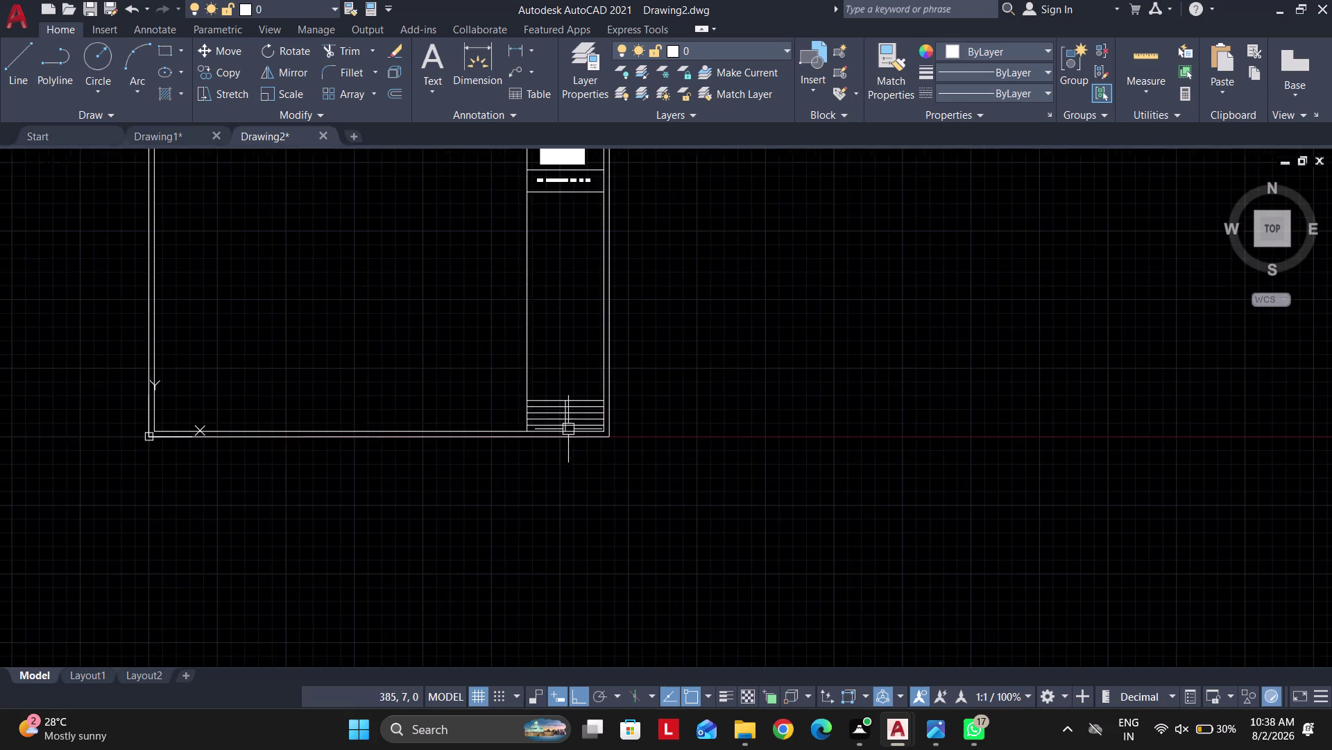
middle_drag(530, 301, 534, 368)
scroll(up, 3)
Copy the dimensions note into the new rows and delete the extra copy.
click(568, 291)
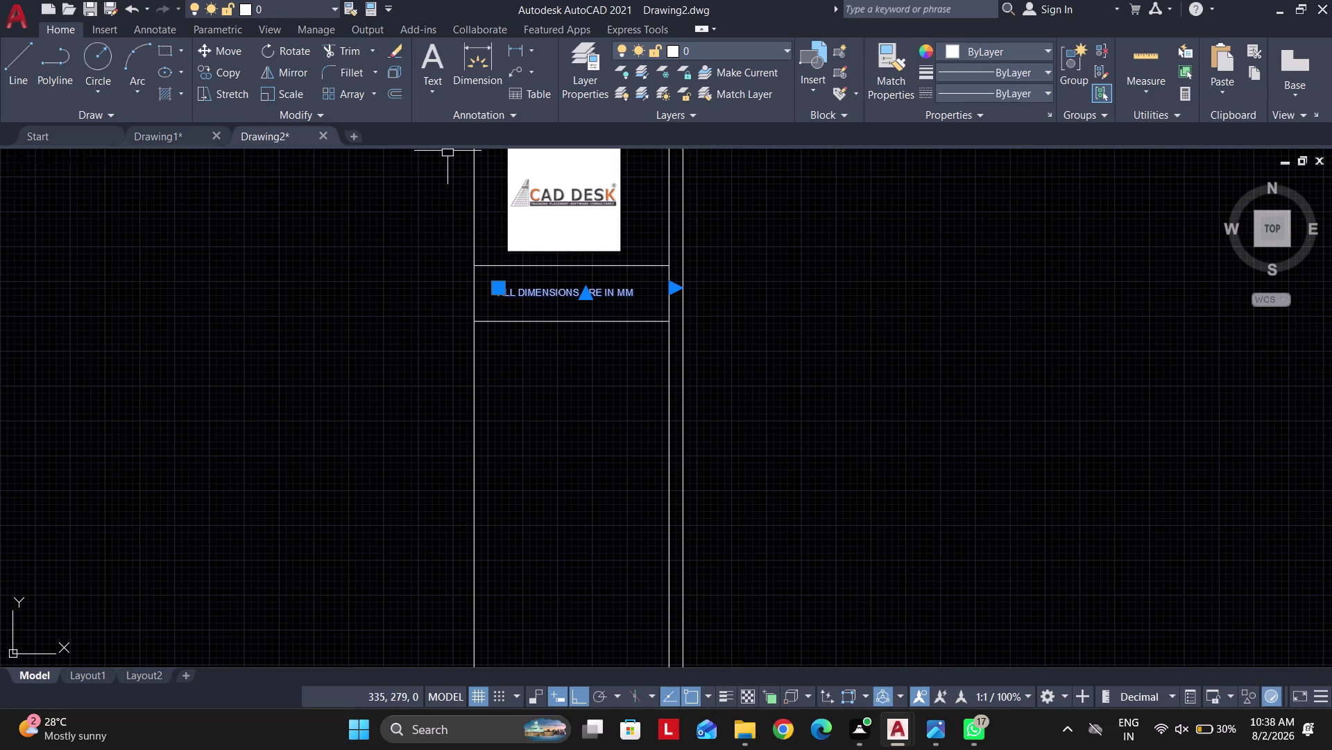
click(229, 69)
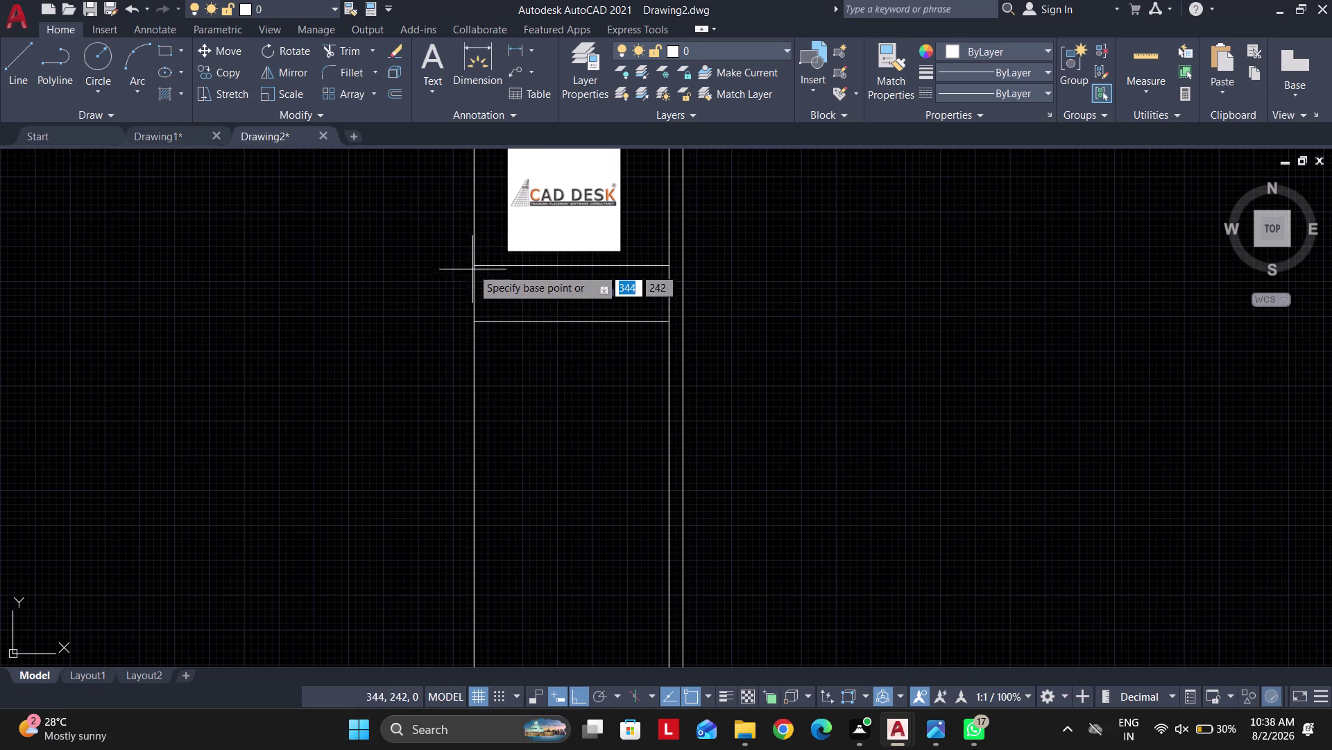
click(475, 268)
middle_drag(516, 529, 508, 158)
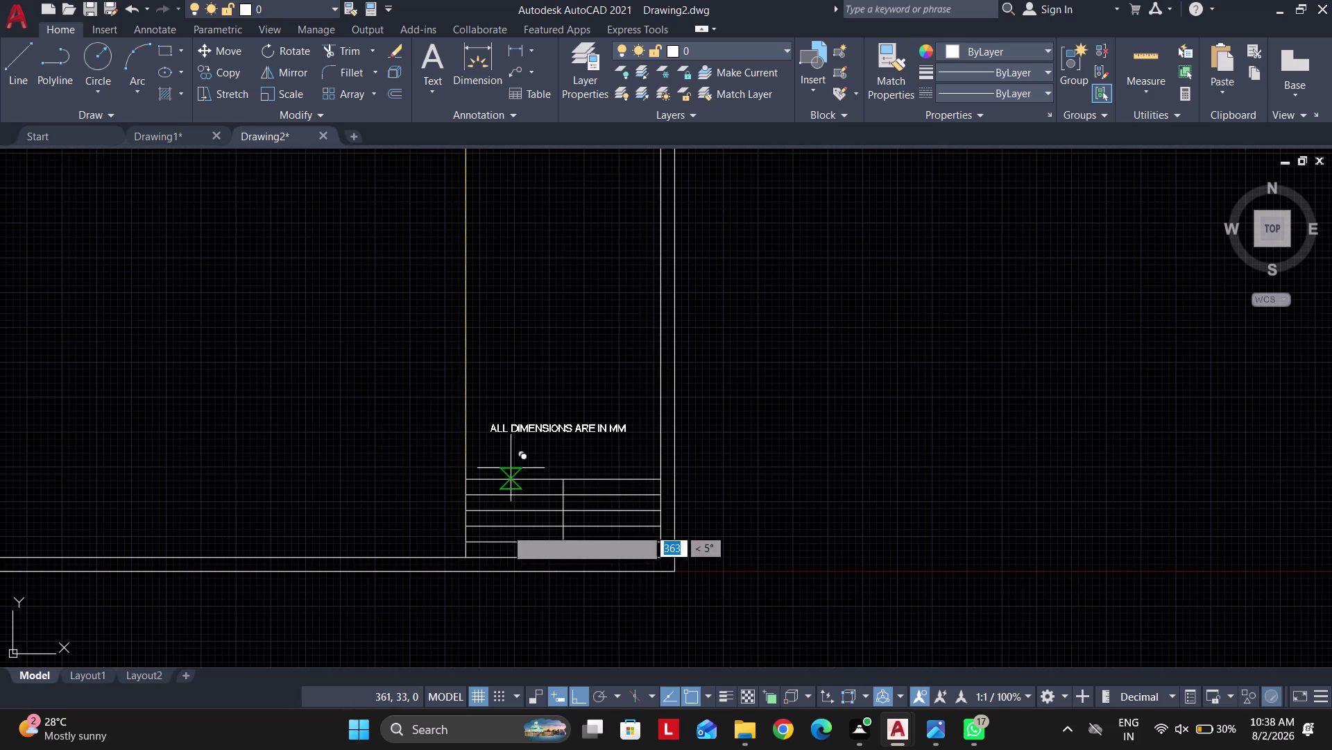
scroll(up, 3)
middle_drag(420, 342, 428, 482)
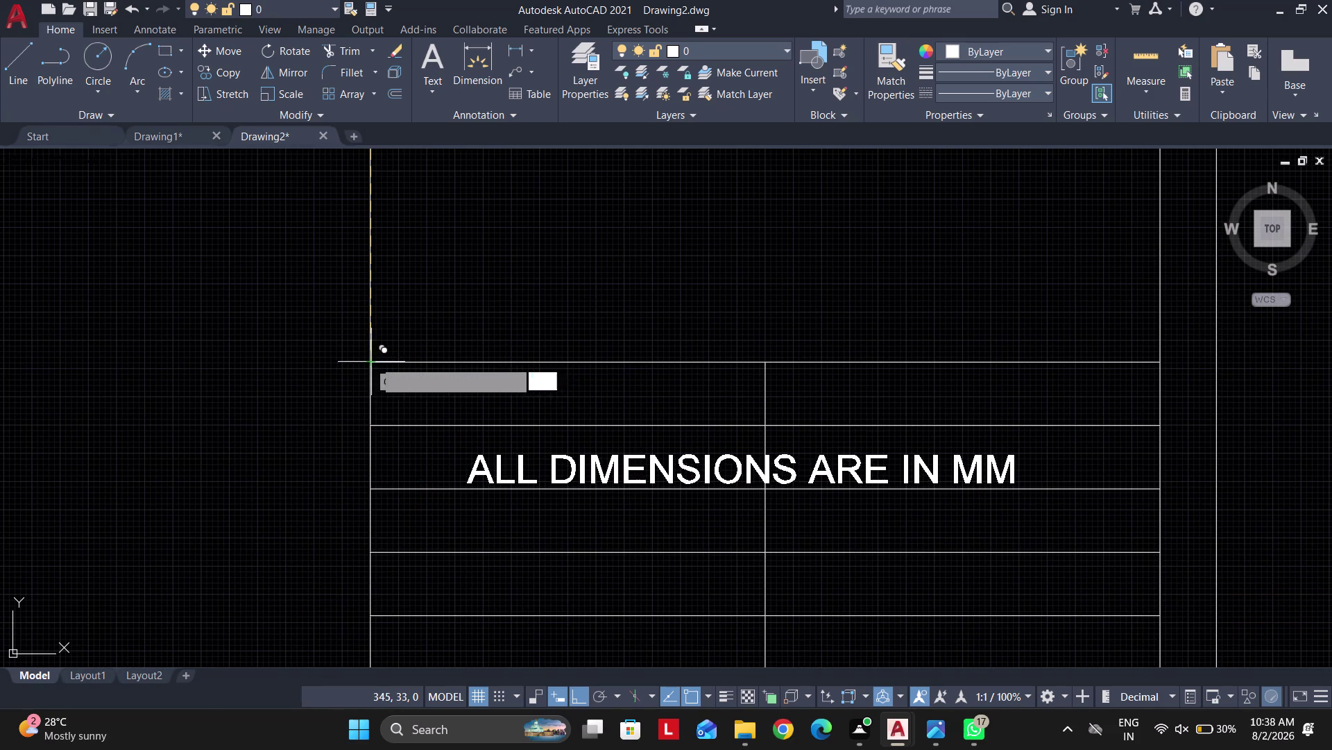
click(363, 285)
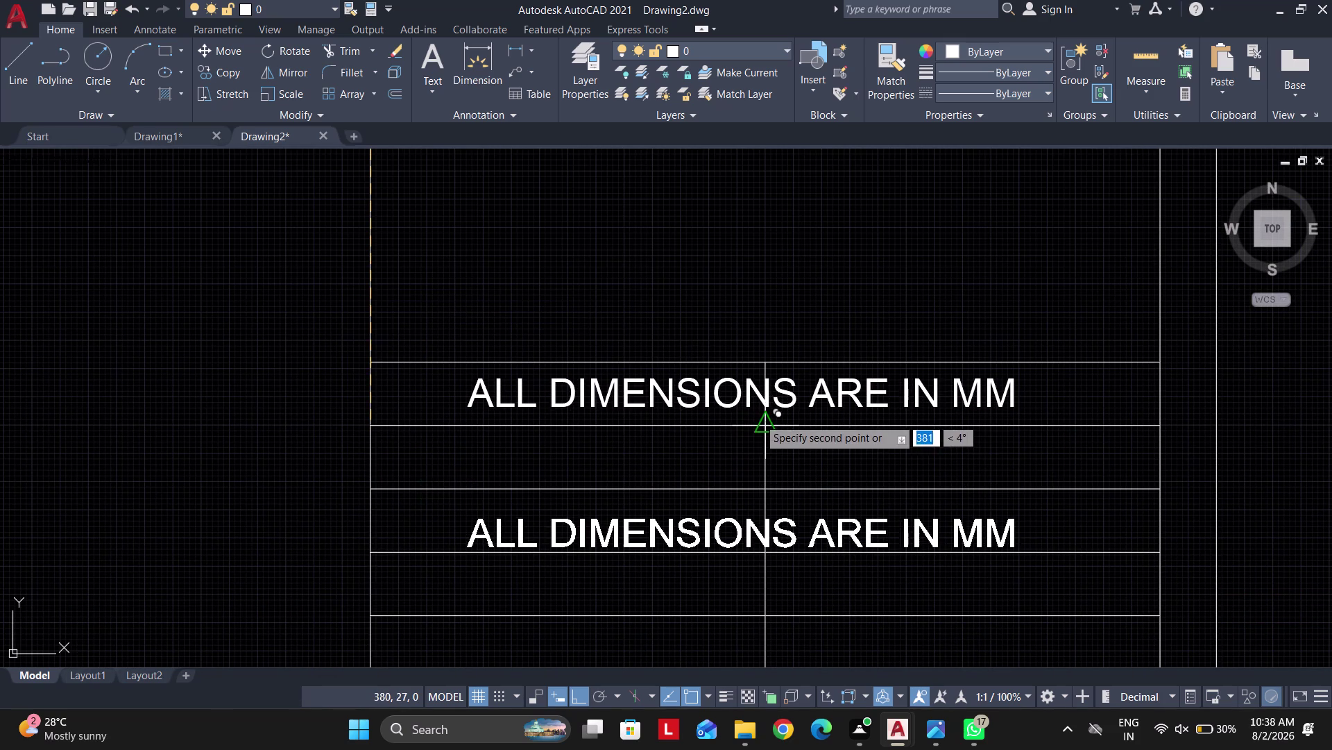
key(Return)
click(797, 459)
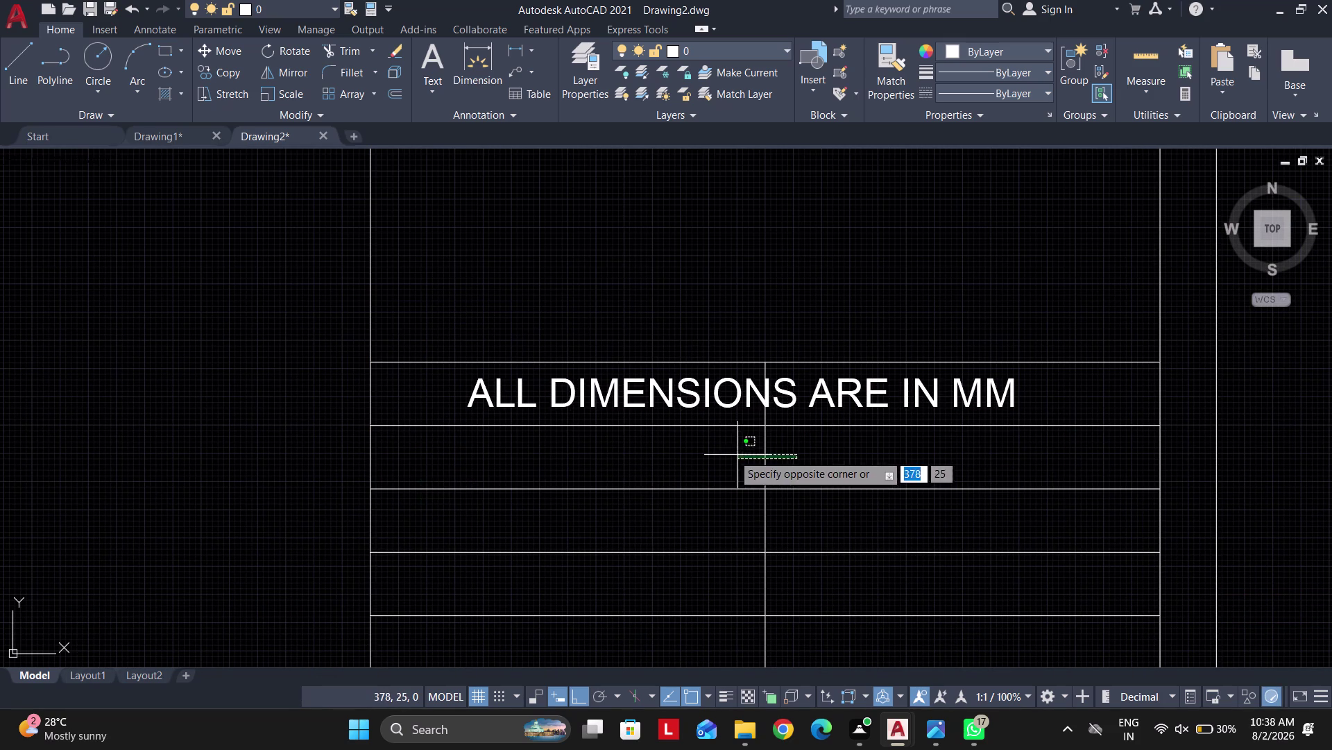
click(714, 453)
key(BackSpace)
key(Delete)
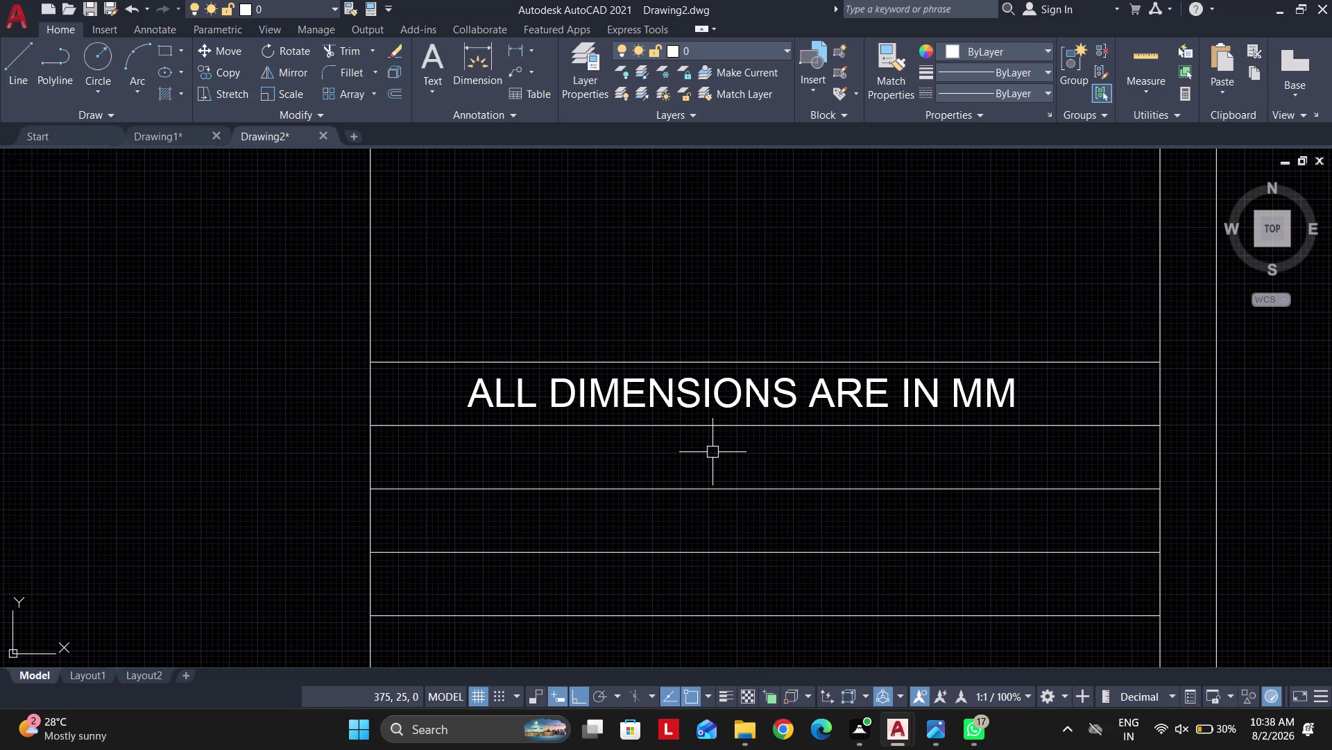
Move the remaining copy into the top row and open its text for editing.
click(670, 401)
text(M)
key(space)
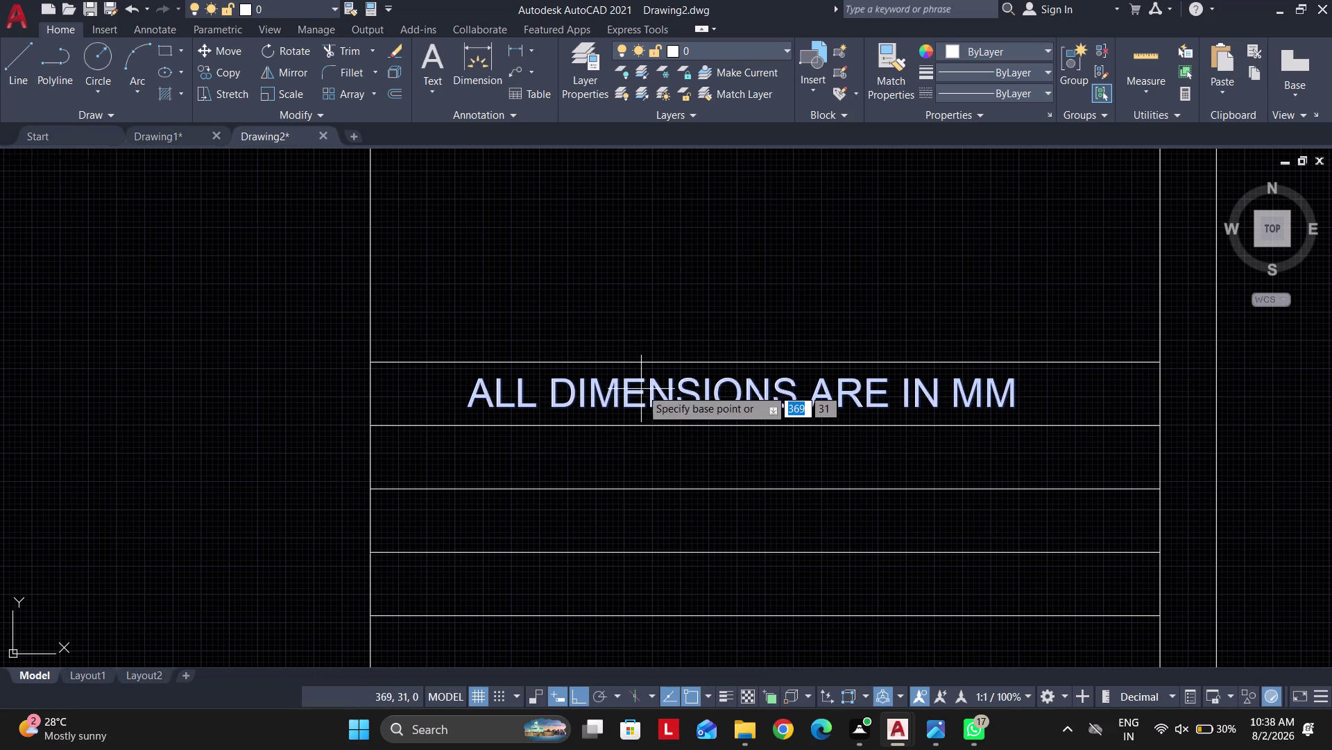
scroll(up, 3)
click(621, 373)
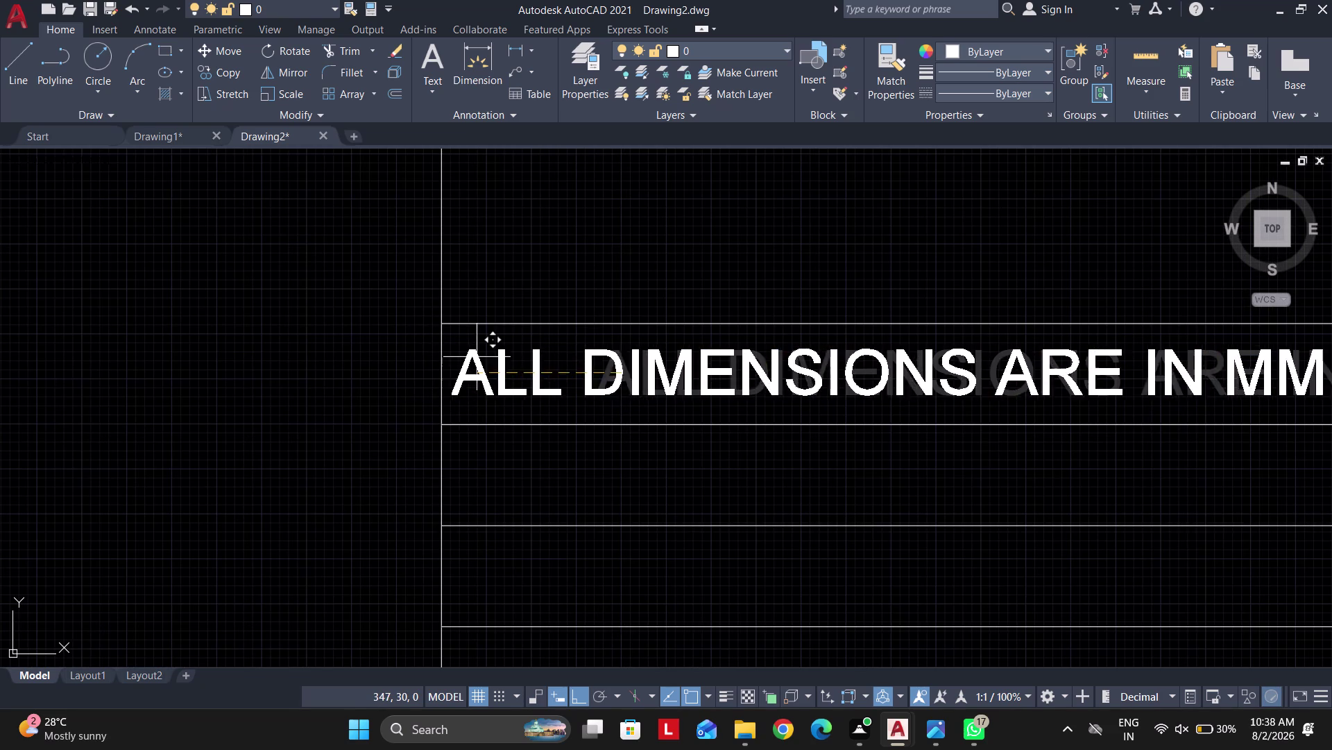
click(501, 360)
click(492, 356)
click(492, 356)
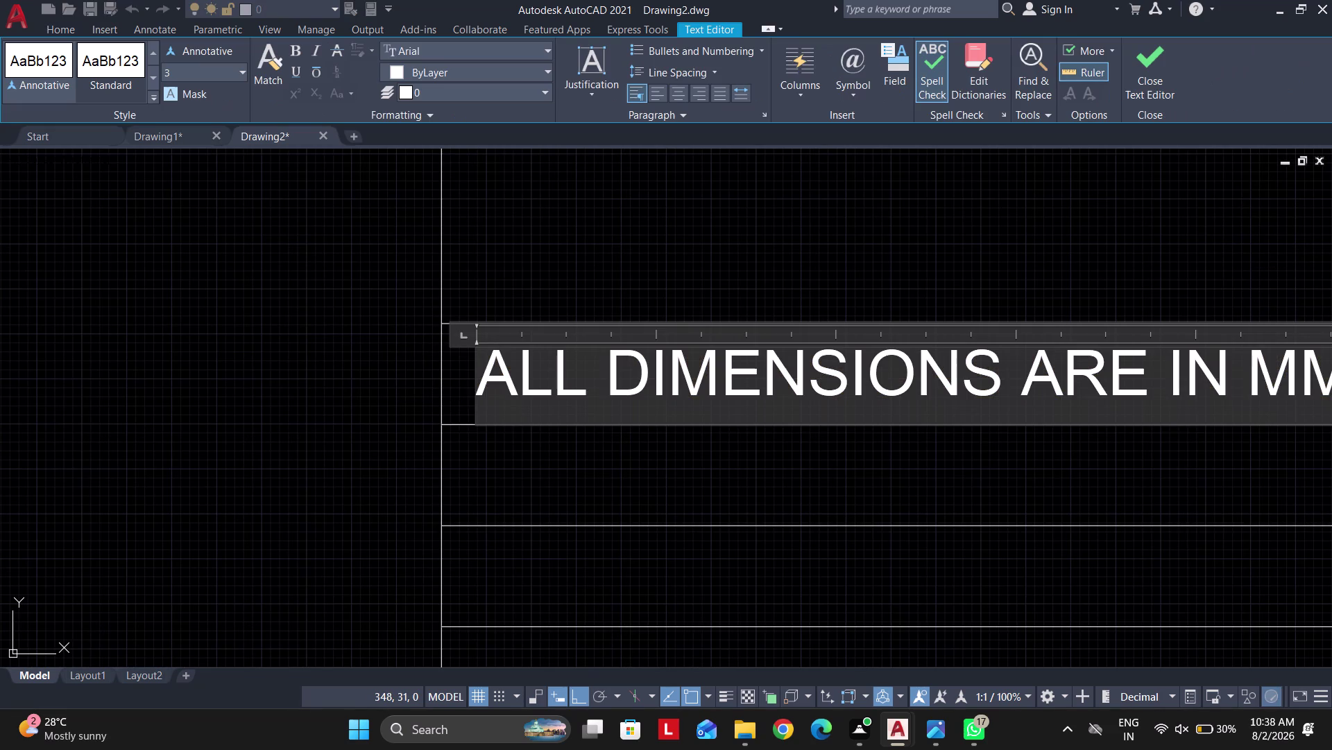
key(ctrl+a)
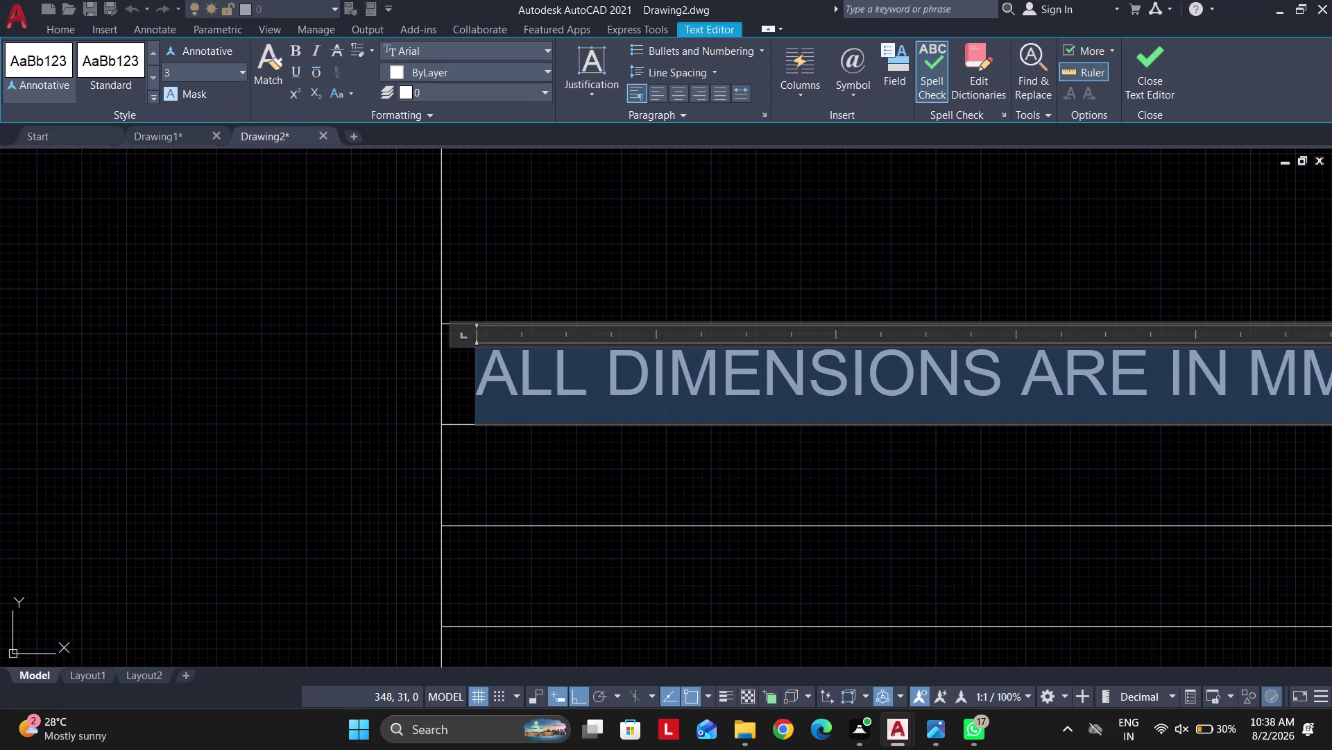
click(184, 72)
key(2)
key(Return)
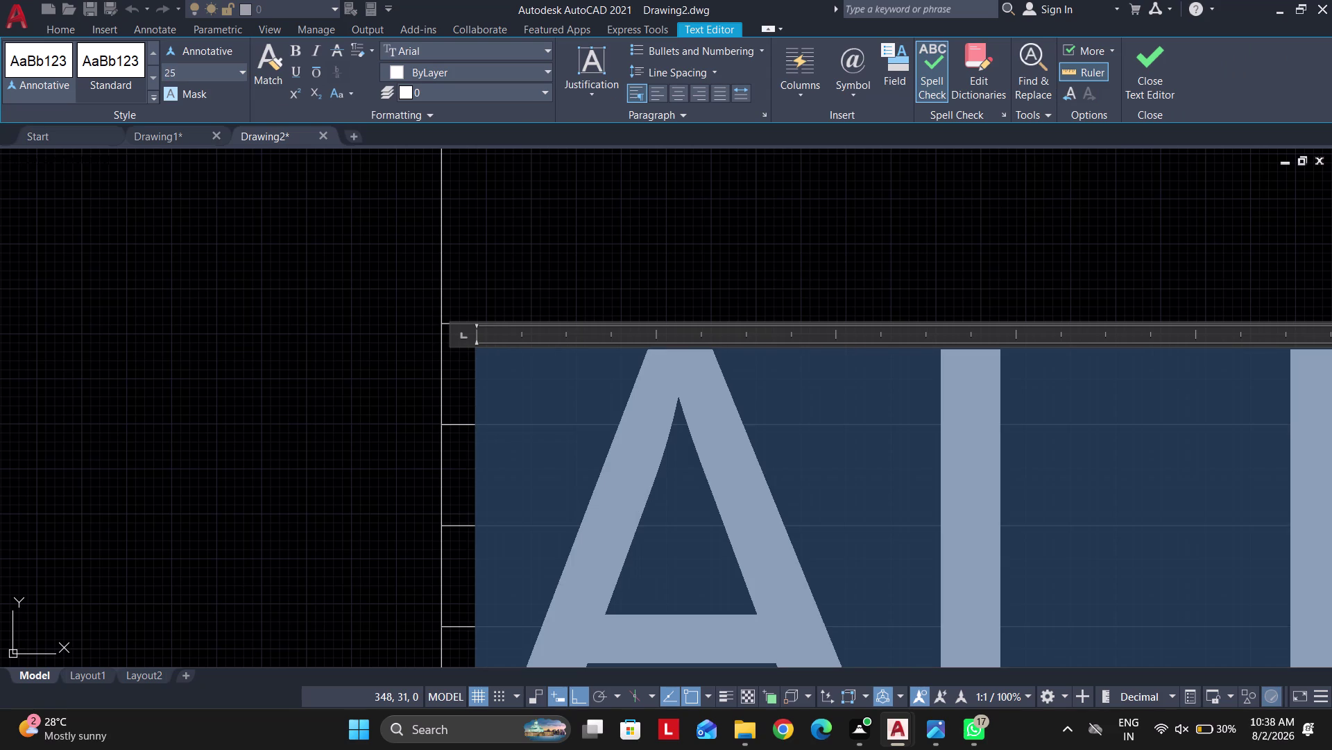
click(192, 78)
text(2.)
click(581, 208)
scroll(down, 3)
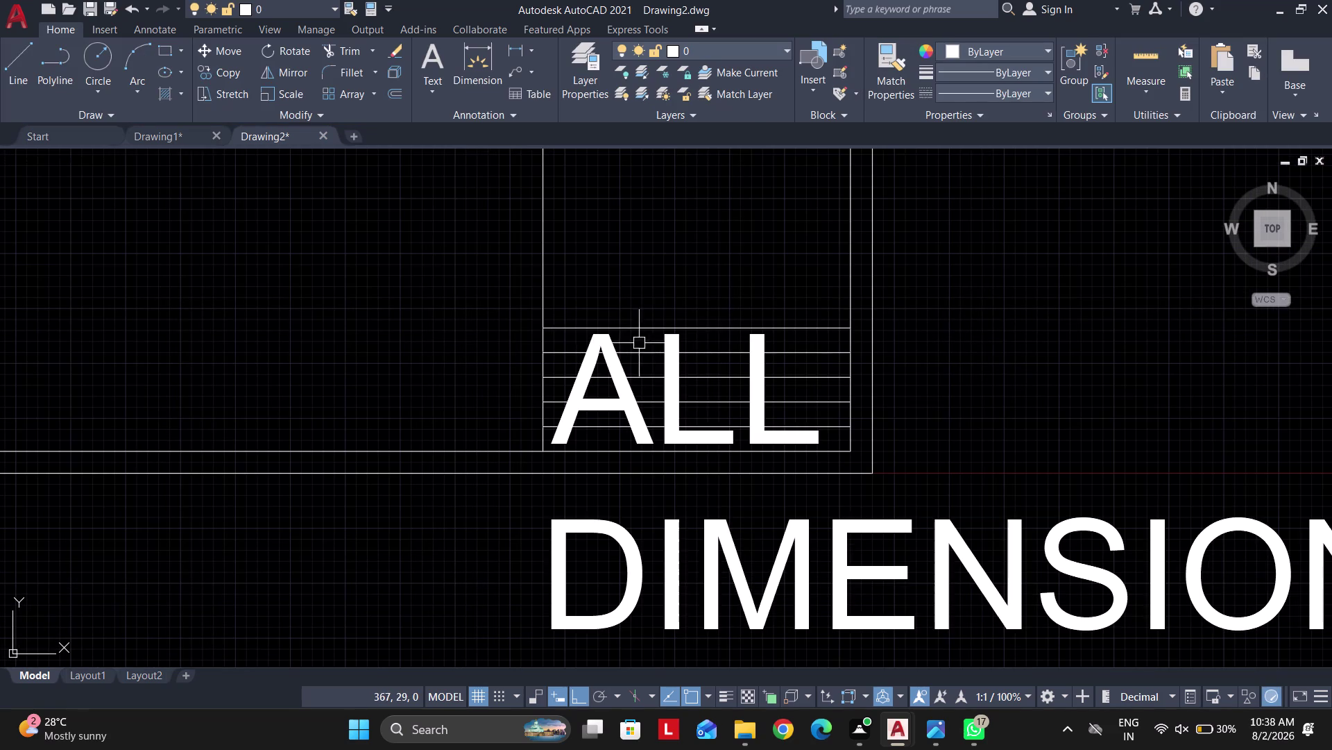
double_click(607, 342)
key(ctrl+a)
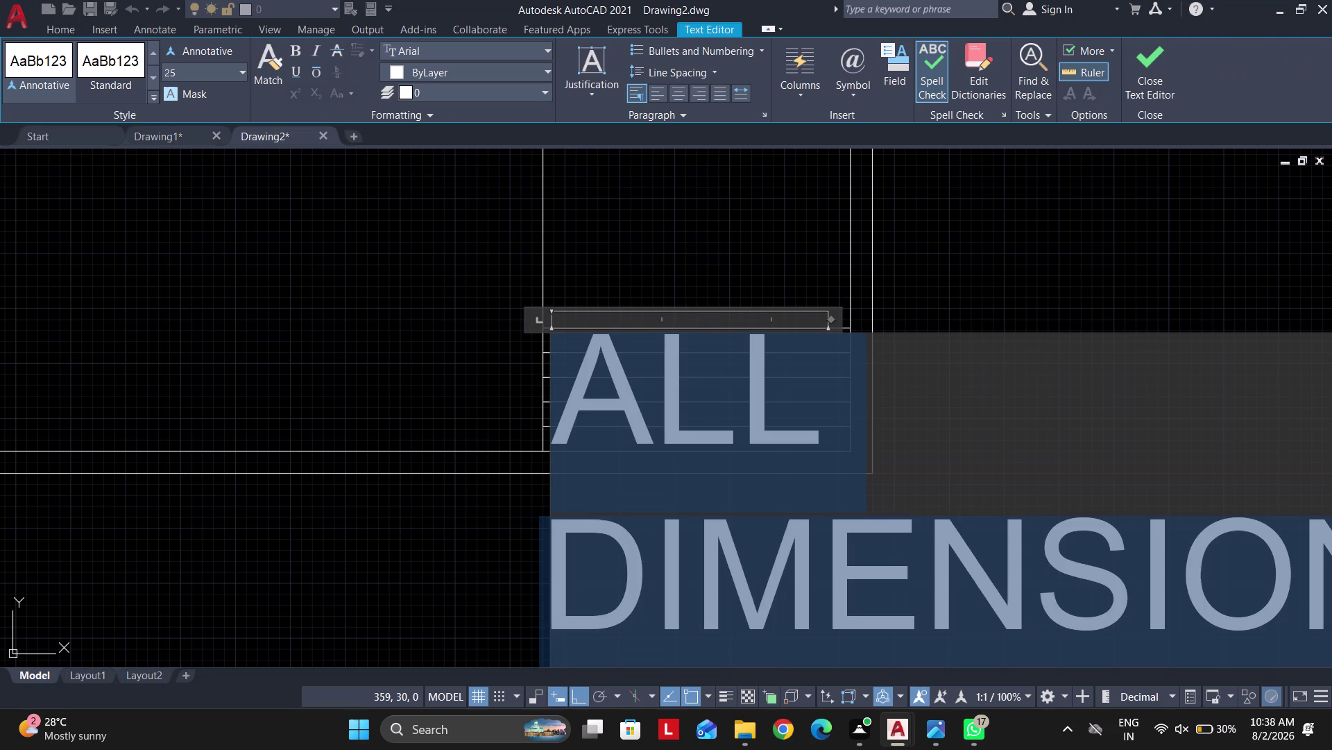
click(179, 70)
key(1)
key(Return)
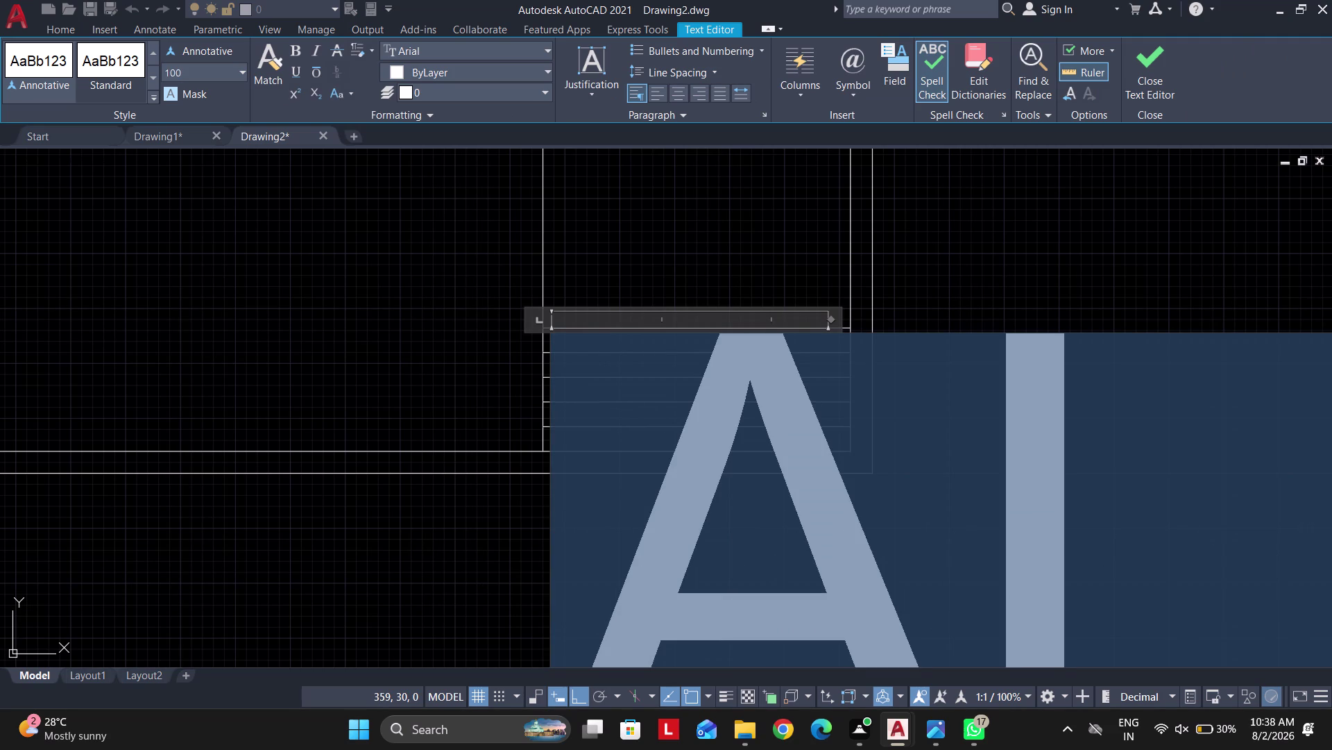
click(237, 79)
click(240, 76)
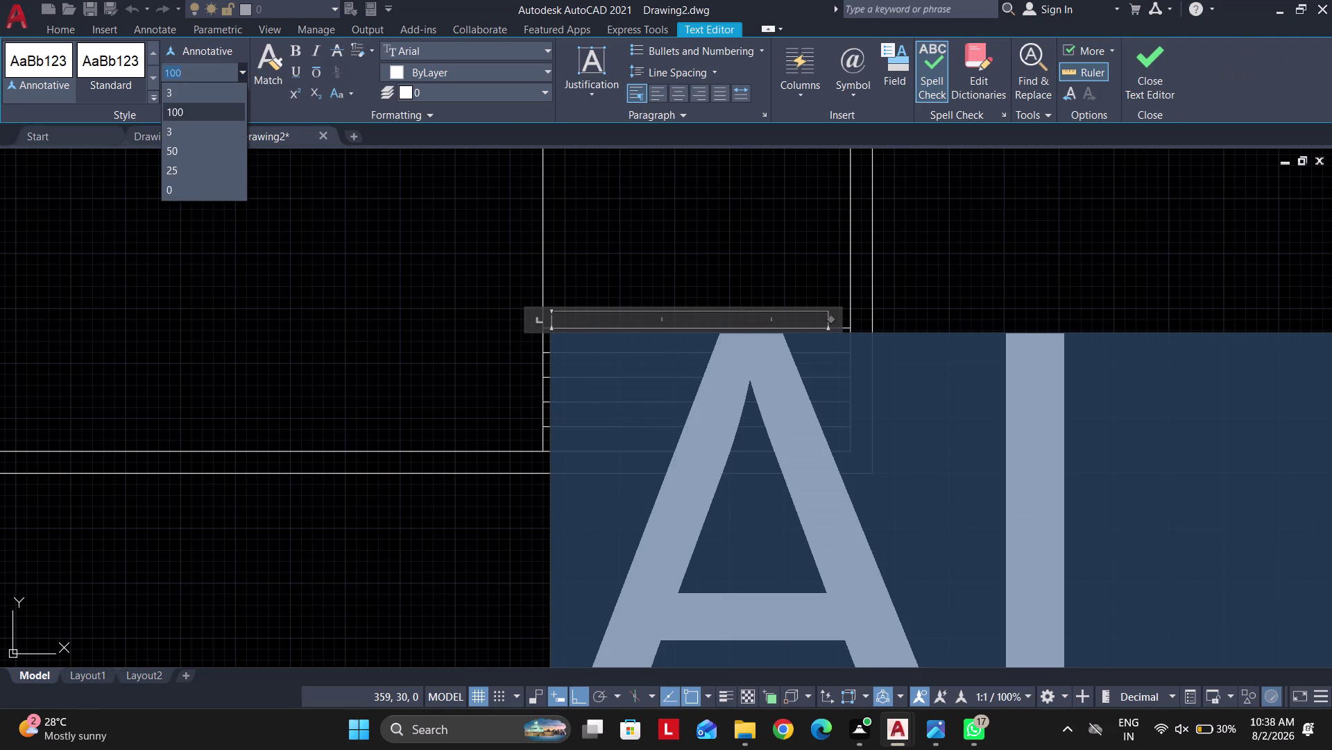
click(177, 96)
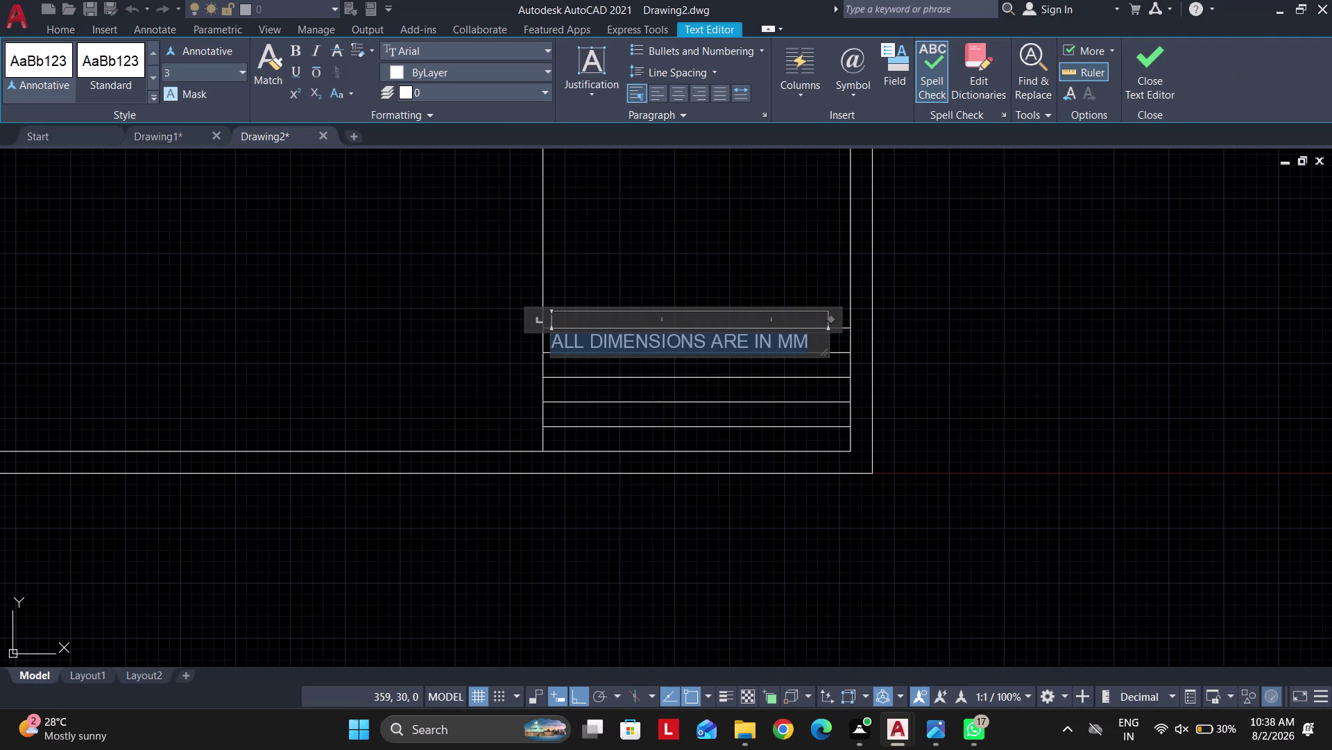
scroll(up, 3)
click(815, 343)
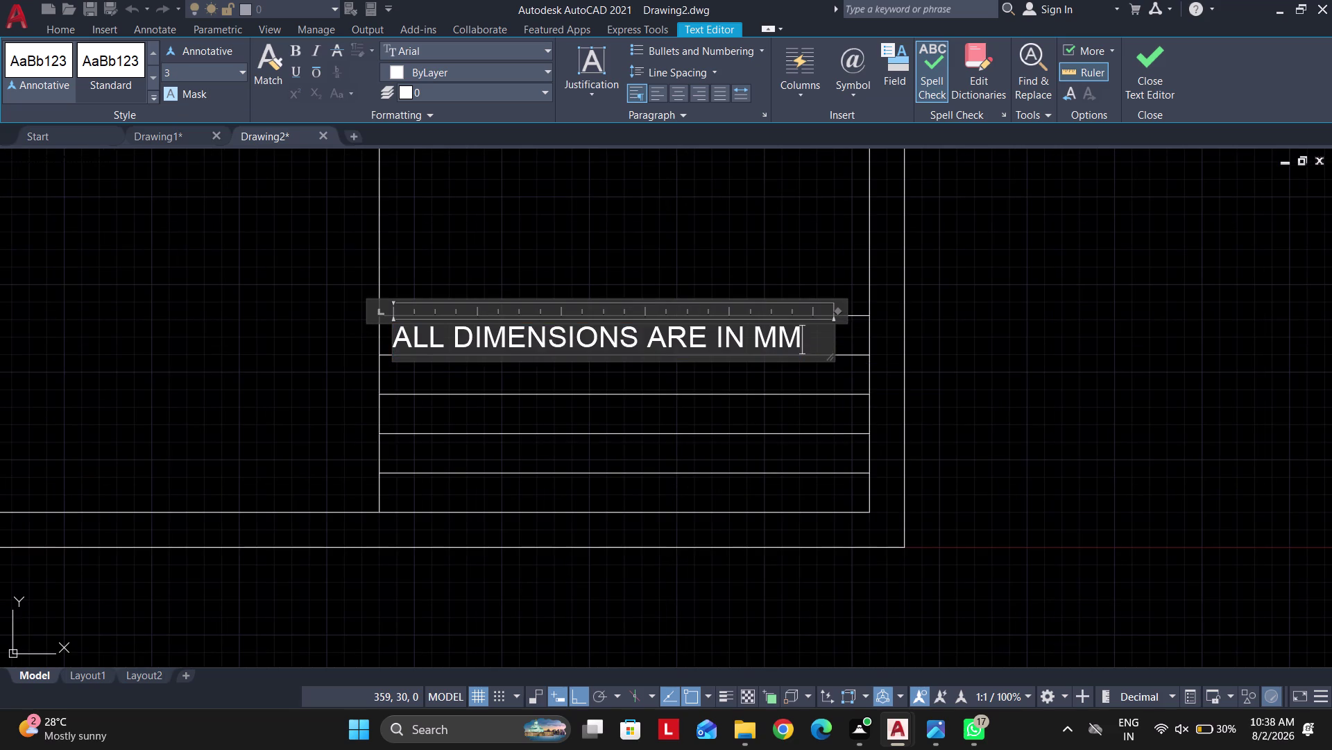
drag(814, 342, 198, 297)
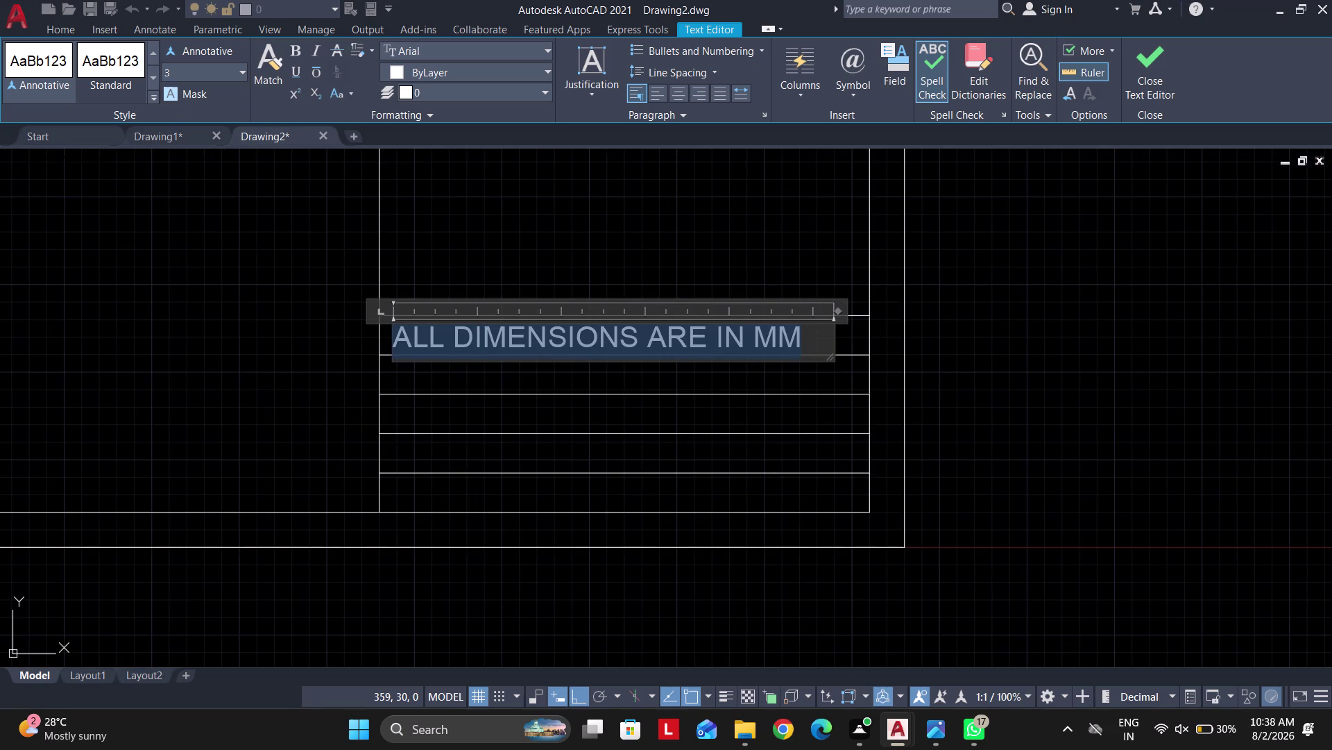
Replace the copied note's text with 'Project Name : L Shaped Kitchen' and close the editor.
key(shift+p)
text(r)
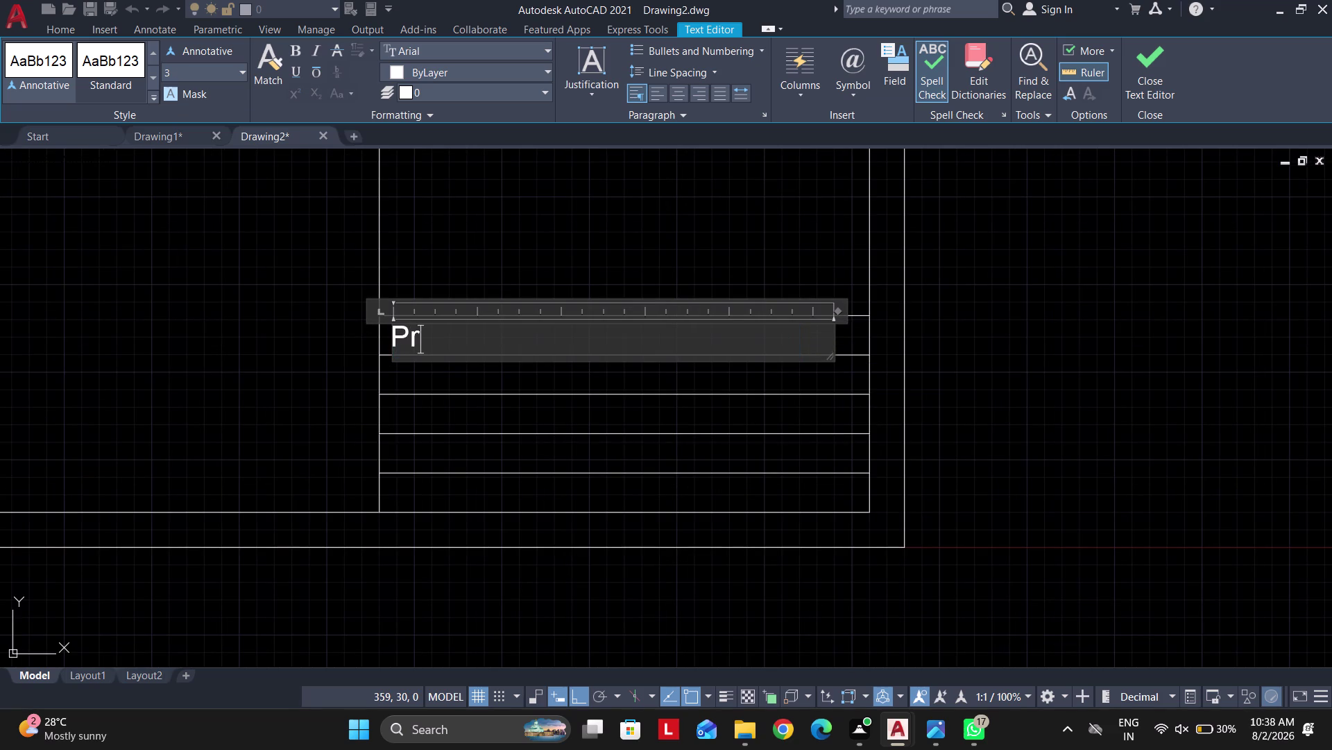
text(oject)
key(space)
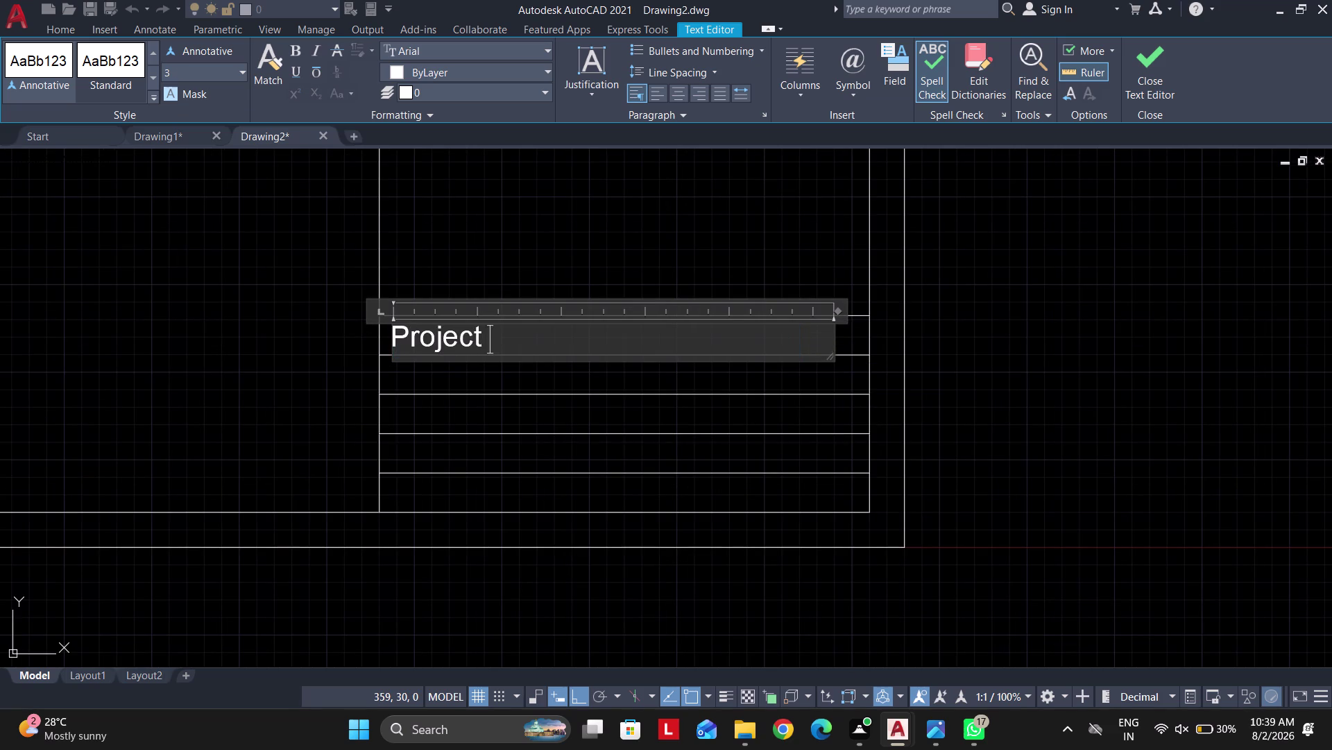
text(Nam)
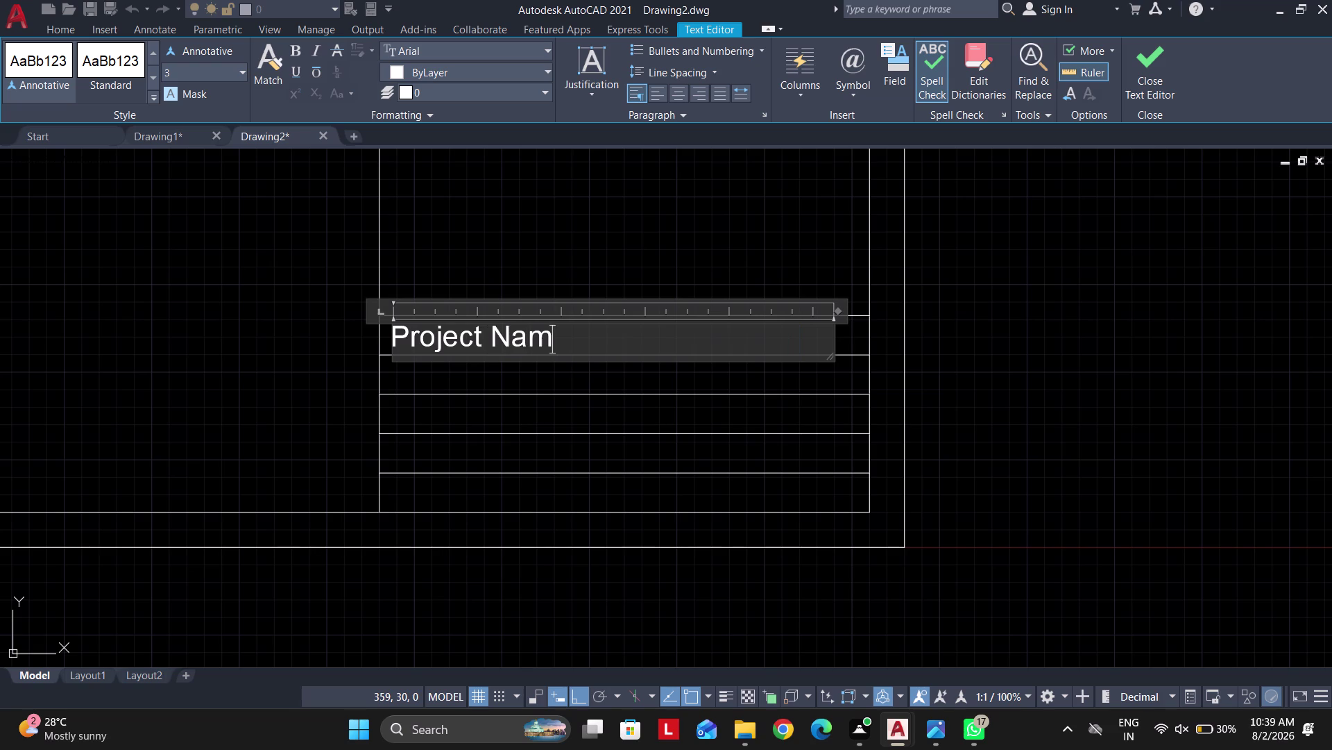
text(e)
key(space)
text(:)
key(space)
text(l)
key(space)
key(BackSpace)
key(BackSpace)
text(/L)
key(BackSpace)
key(BackSpace)
text(L Sh)
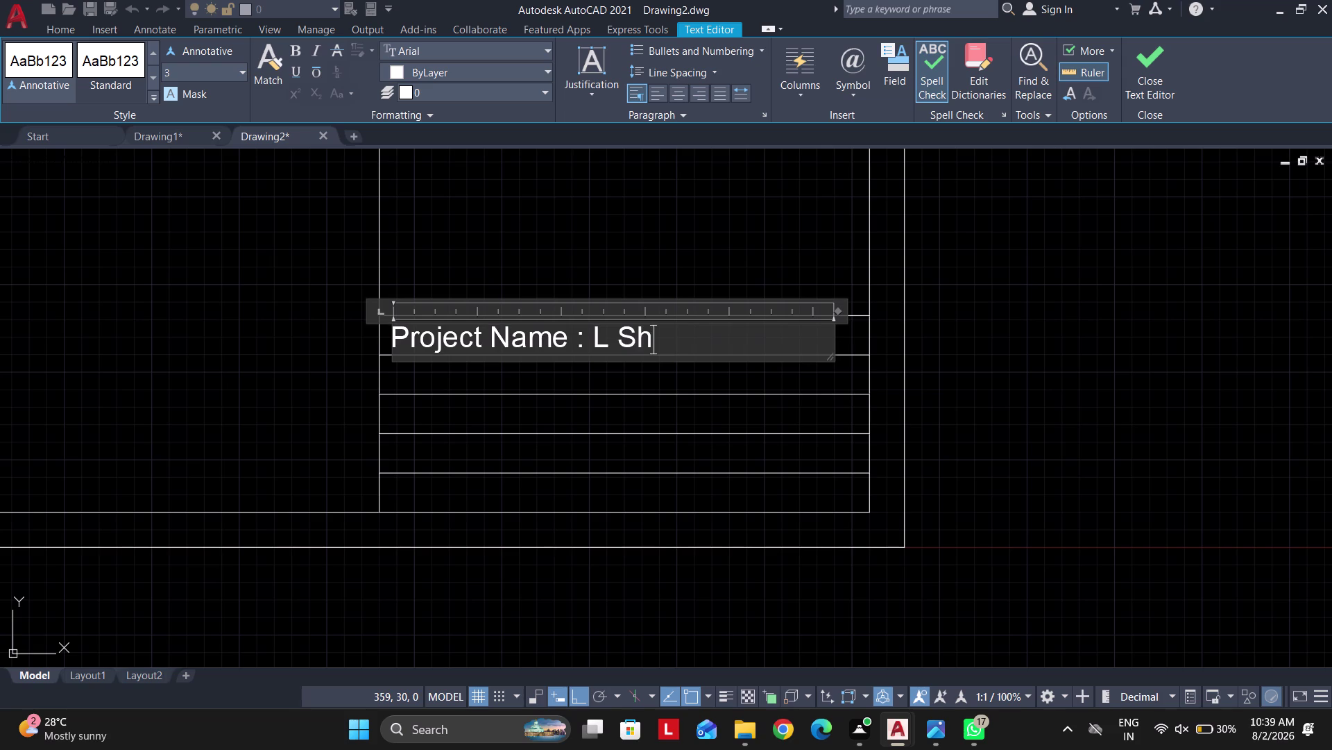
text(aped)
key(space)
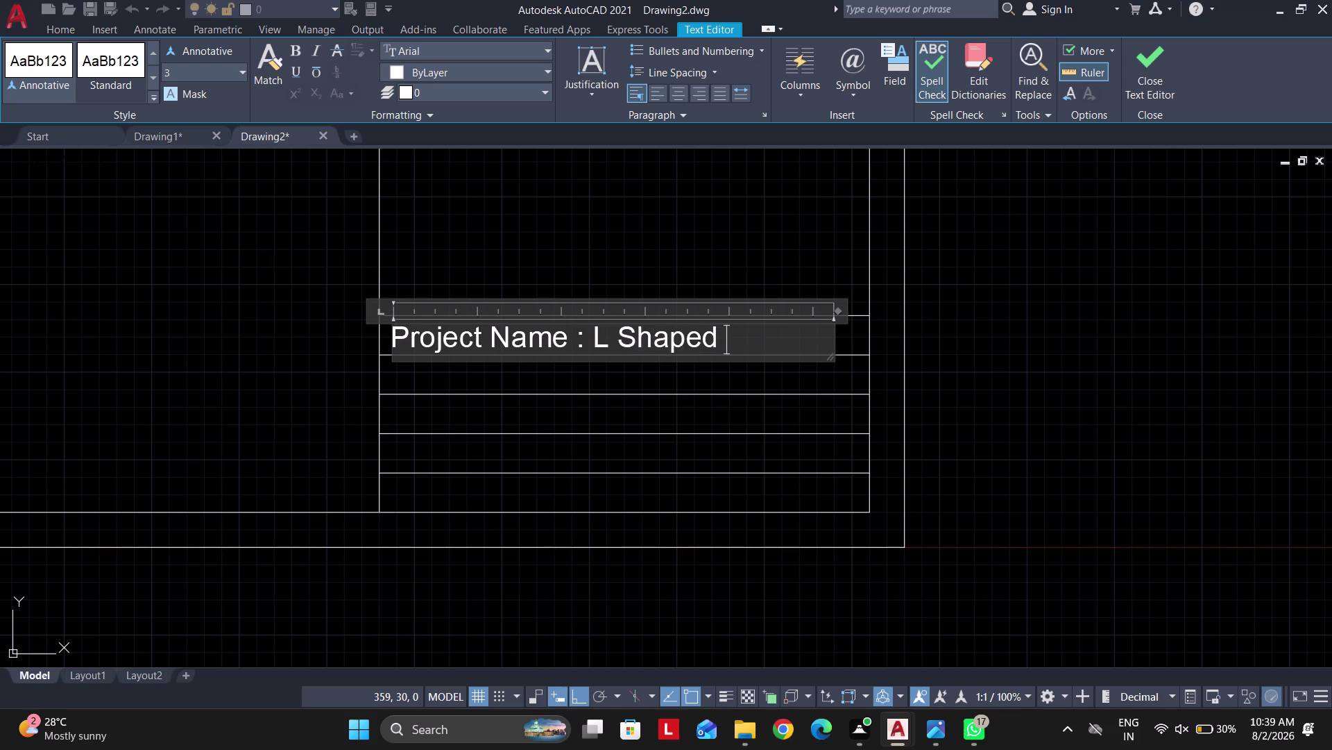
key(shift+k)
text(itche)
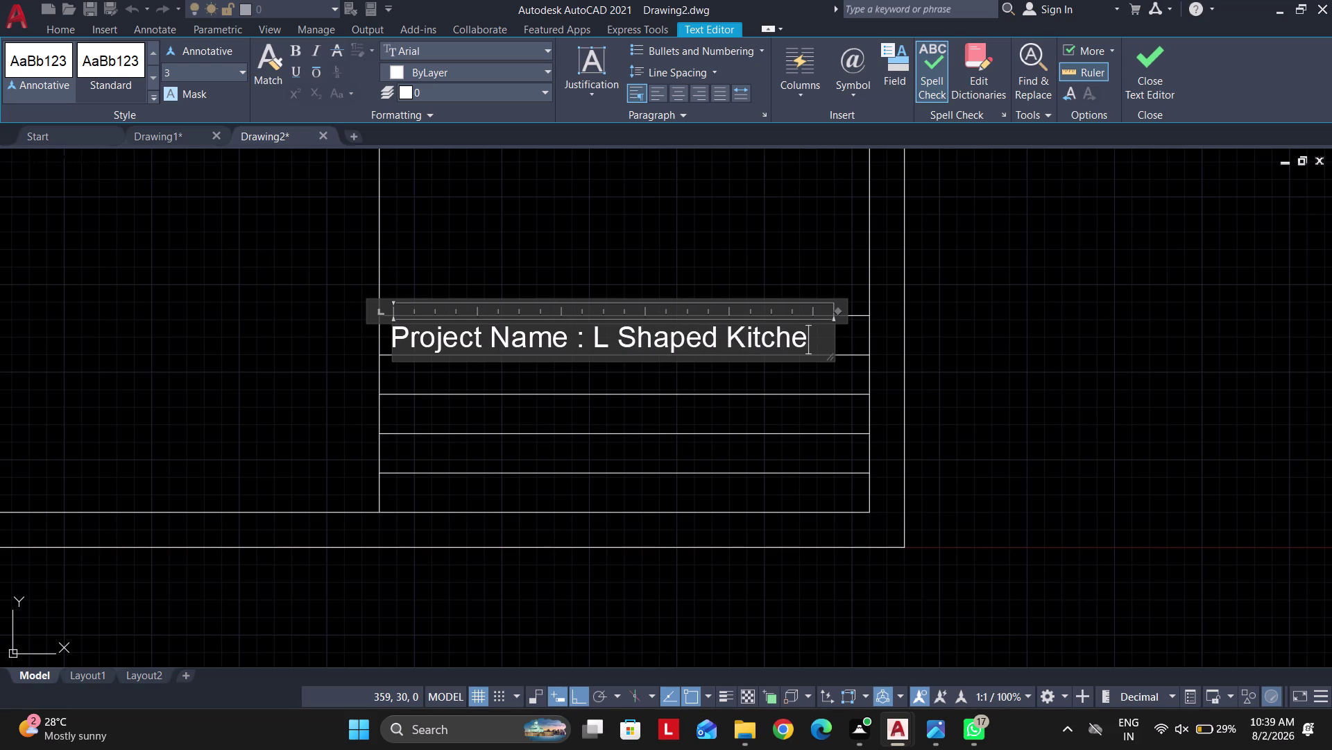
text(n)
click(679, 250)
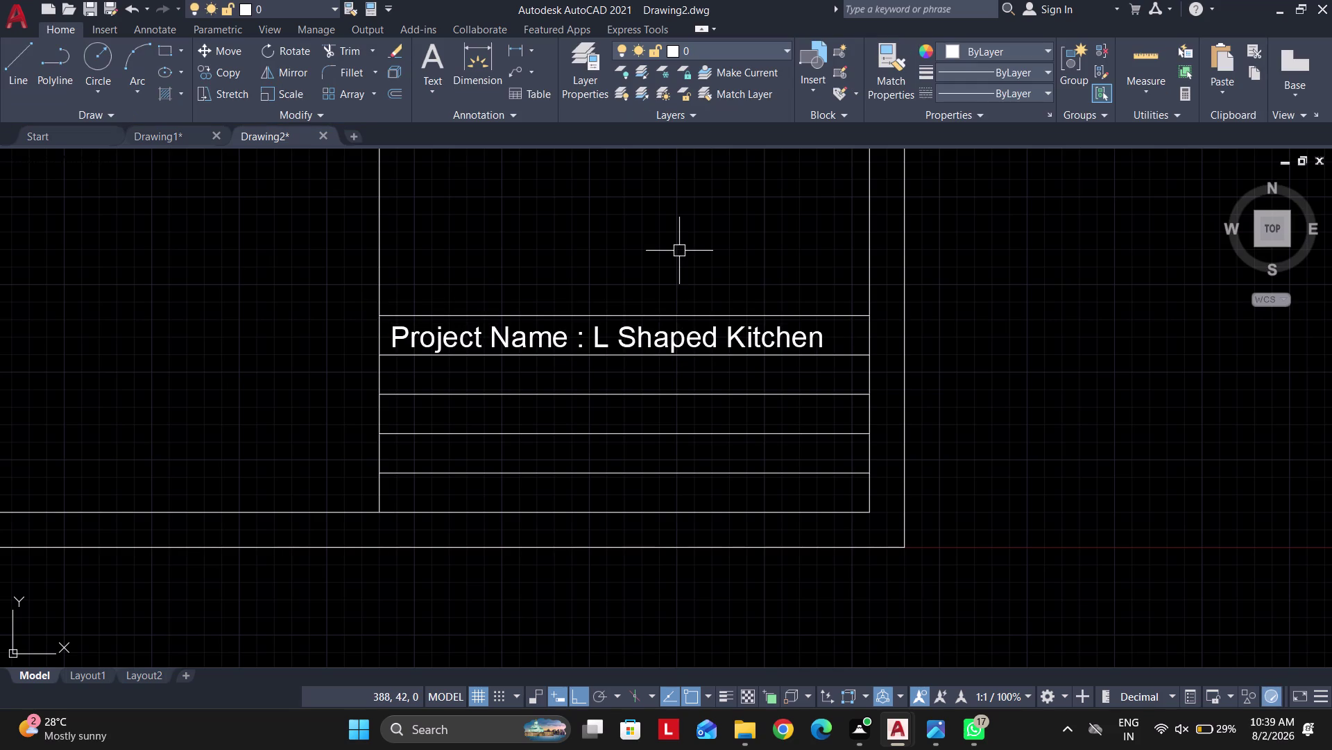
click(604, 340)
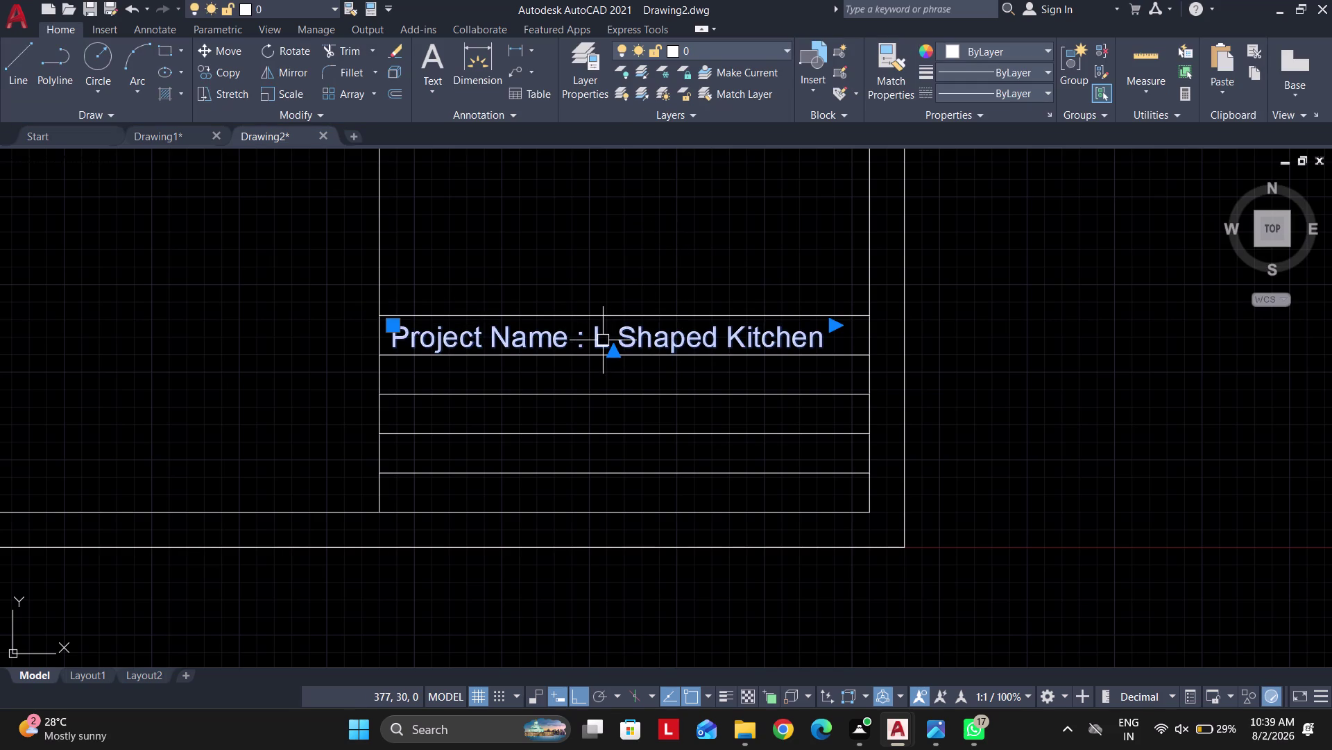
Set the project name text height to 2 in the Properties palette and move the palette aside.
key(ctrl+1)
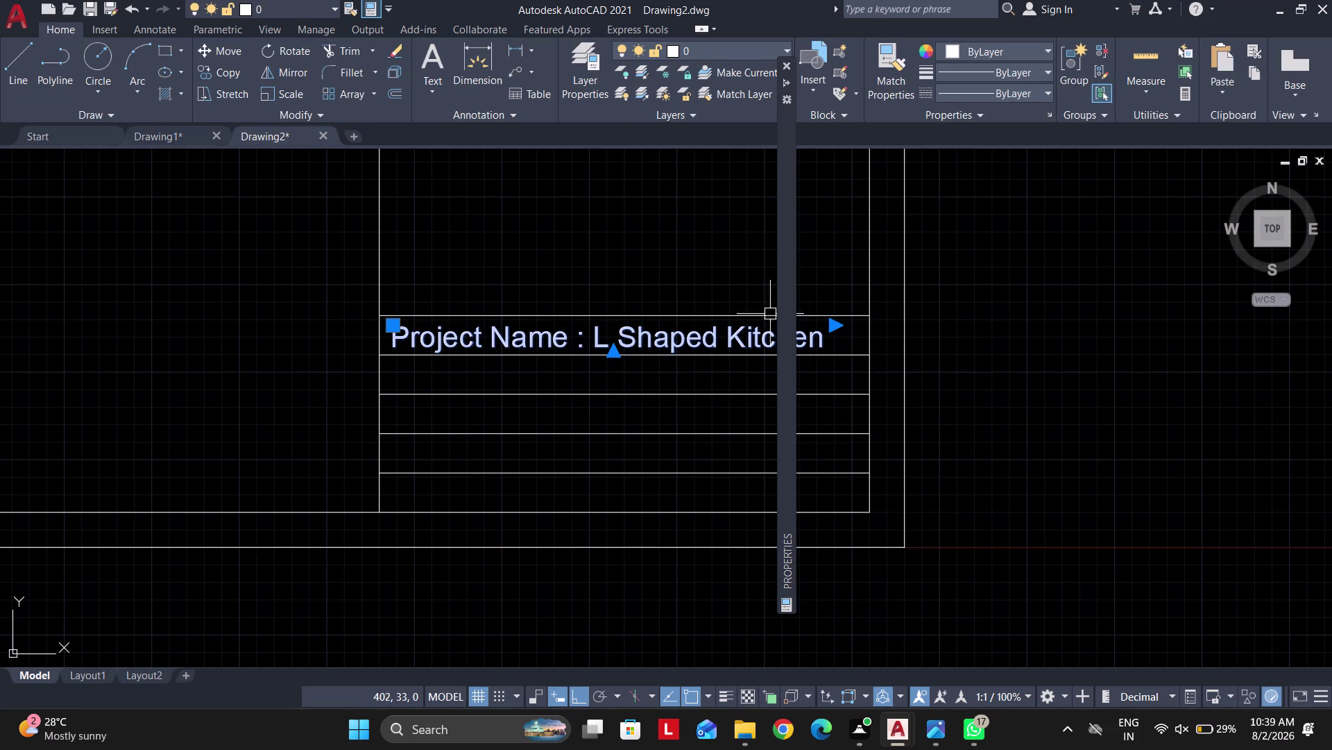
click(787, 315)
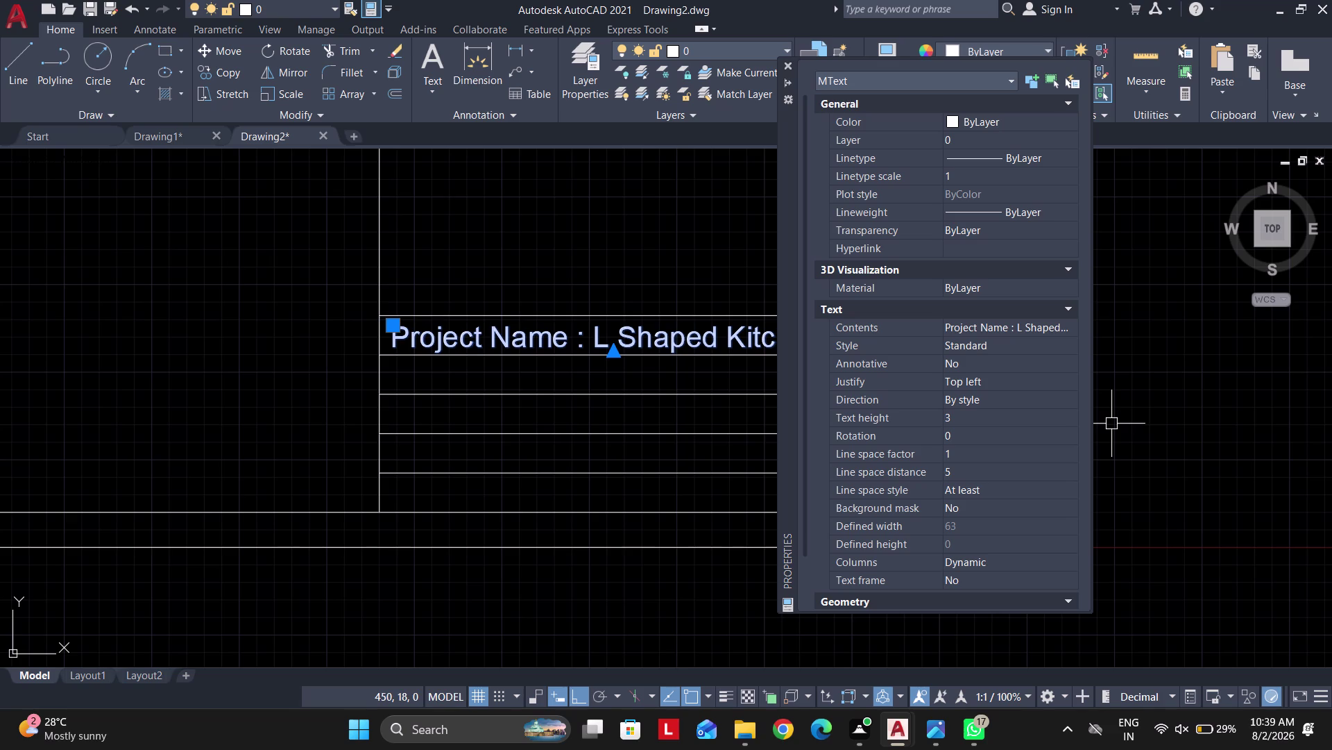
click(997, 417)
key(2)
key(Return)
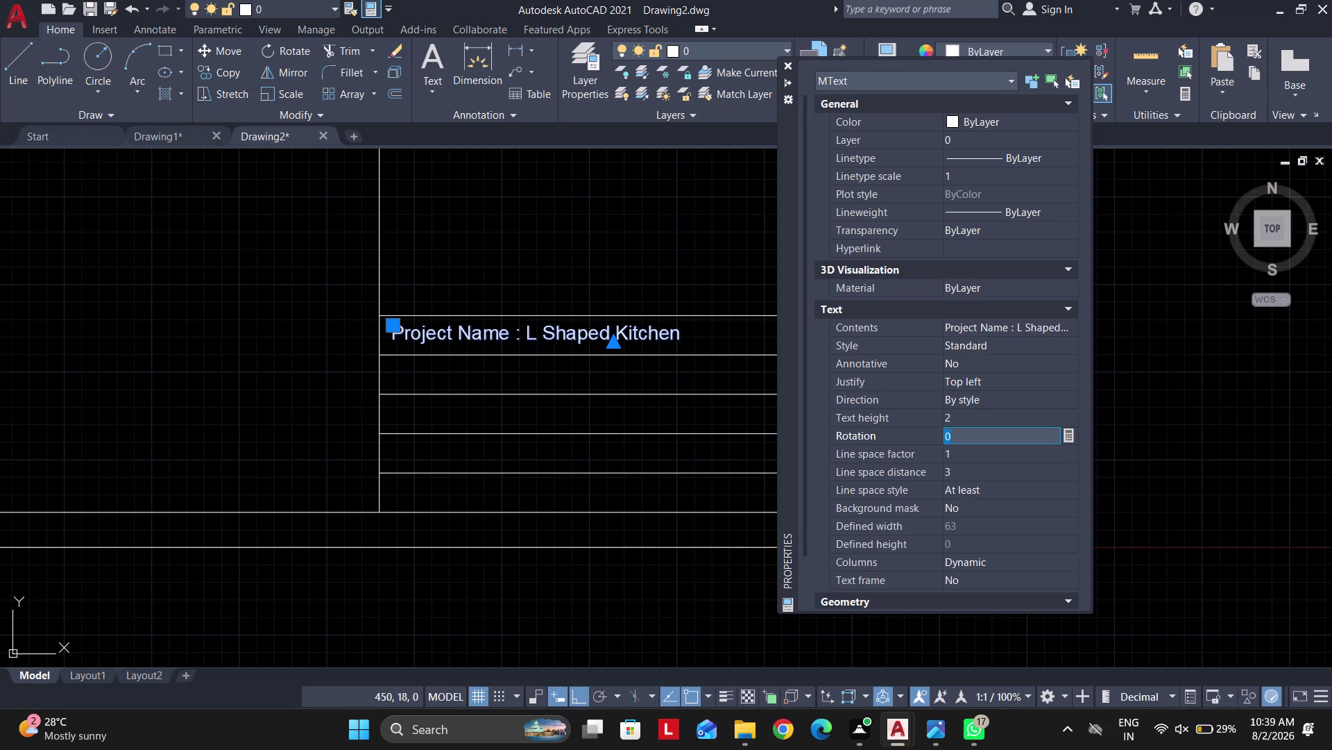
drag(789, 188, 1056, 248)
Reselect the project name text and start the COPY command.
key(Escape)
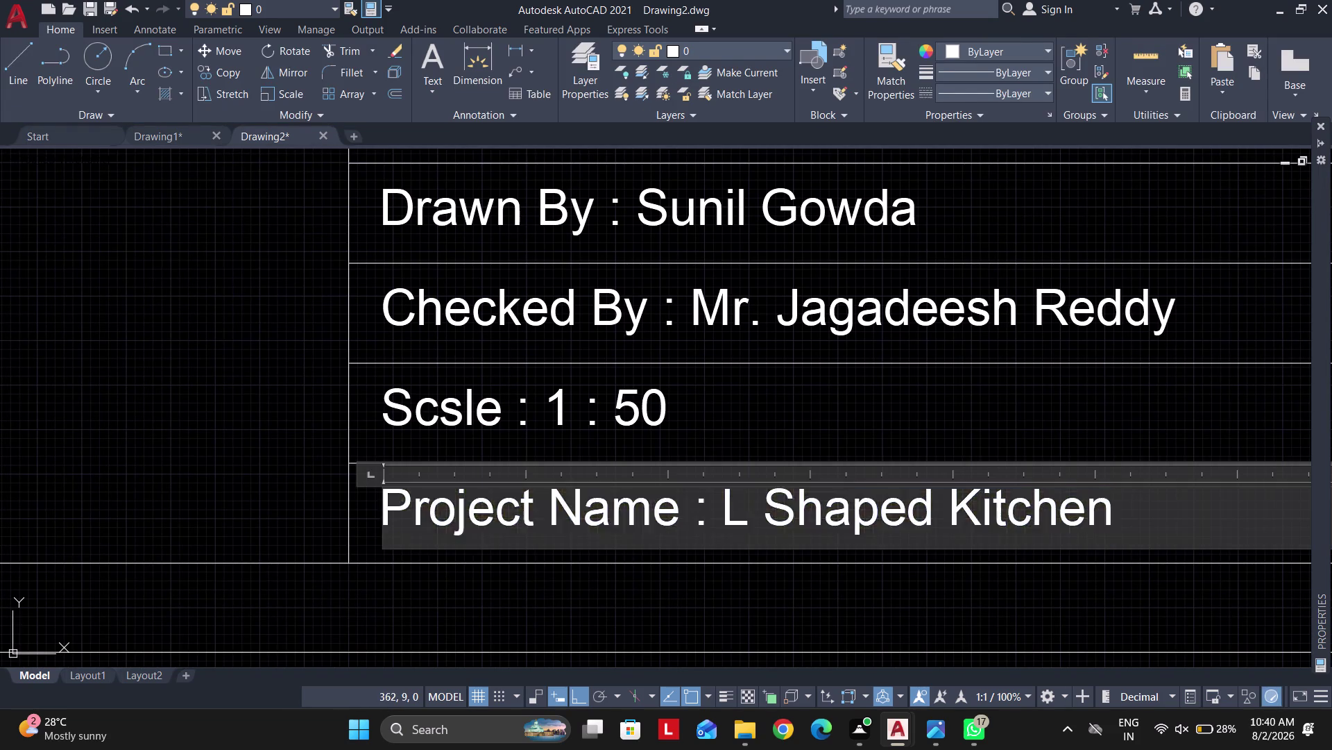
Replace the bottom row's text with 'Sign :'.
text(Sign)
key(space)
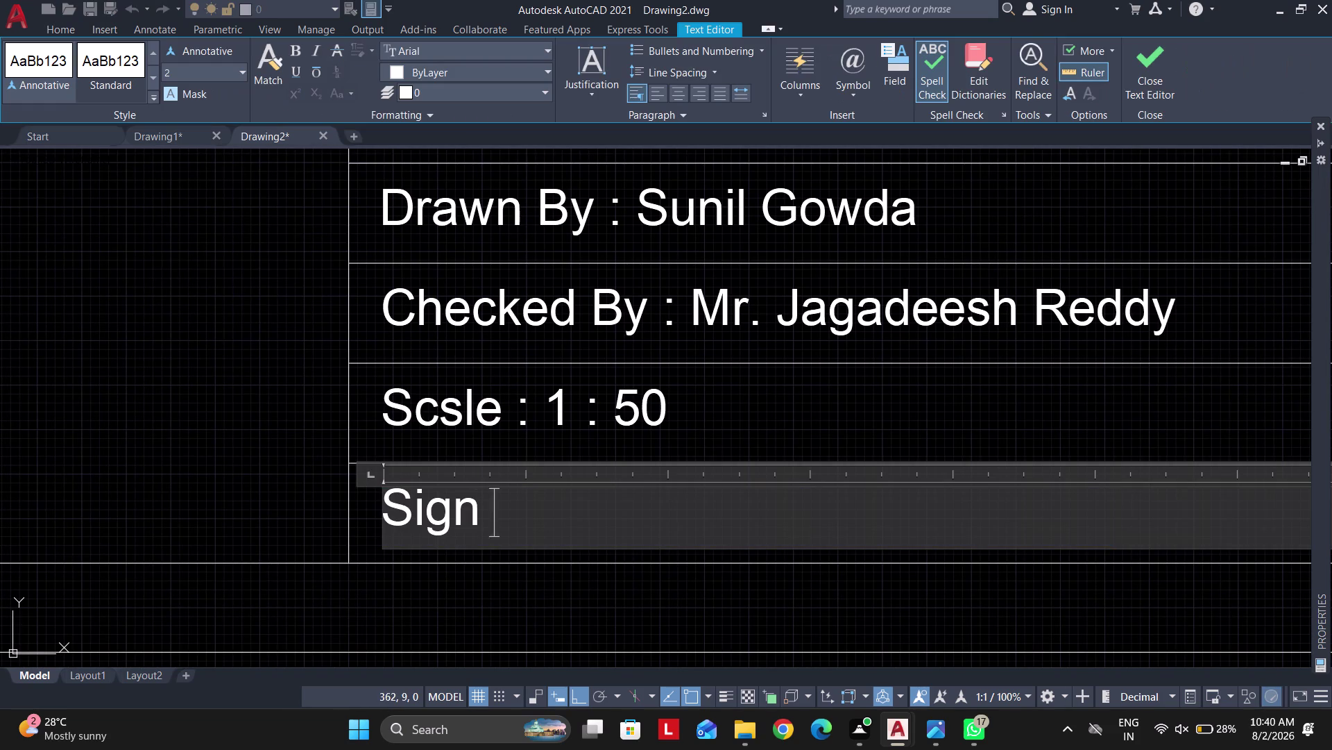
text(:)
key(space)
click(208, 419)
Pan around the title block, start copying its top line from a base point, then cancel.
scroll(down, 3)
scroll(down, 3)
middle_drag(584, 356, 631, 484)
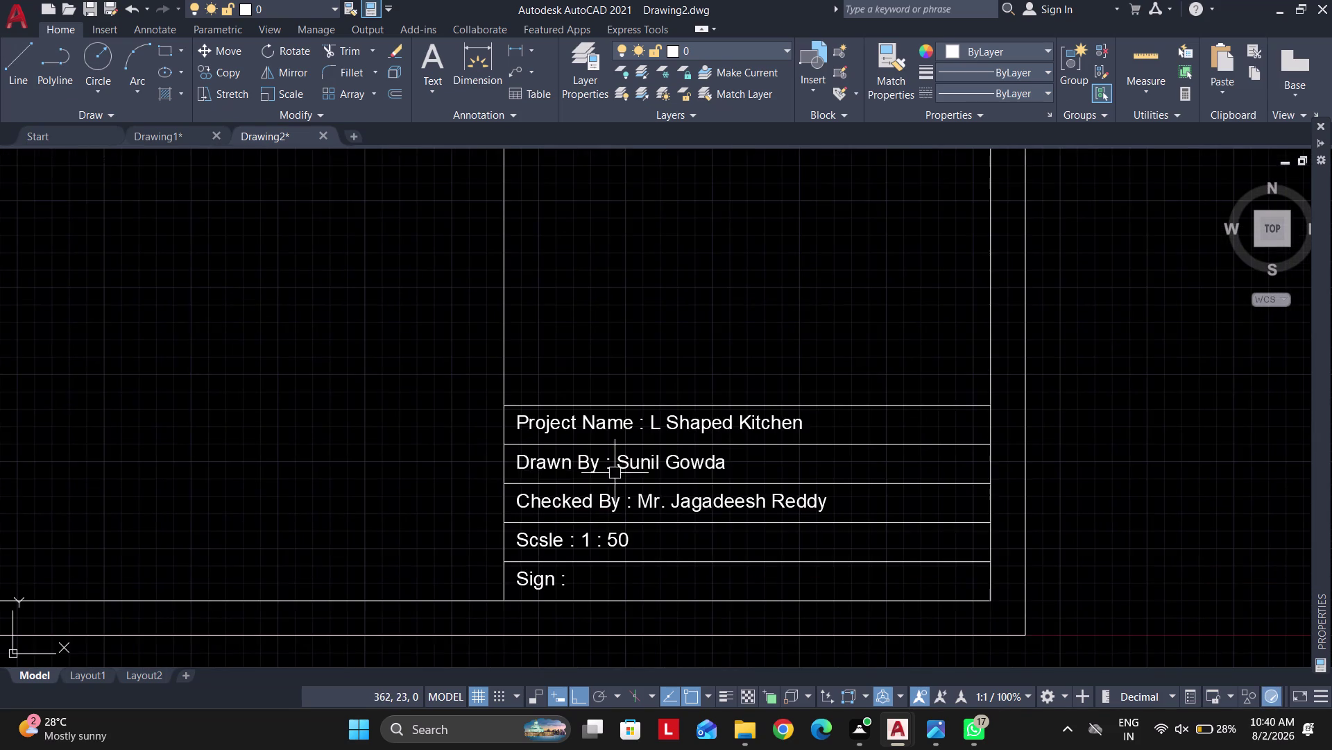
middle_drag(528, 471, 694, 374)
middle_drag(562, 444, 689, 447)
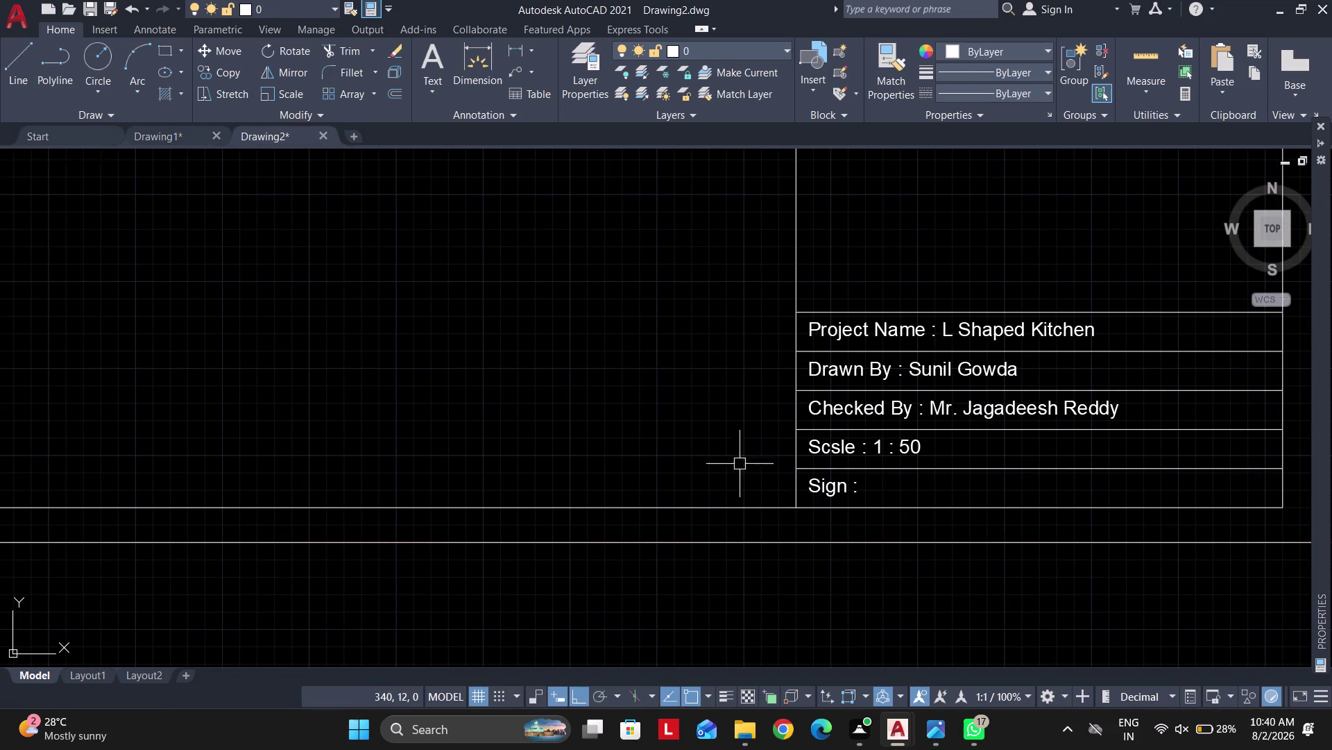
middle_drag(1118, 333, 1079, 343)
click(1136, 342)
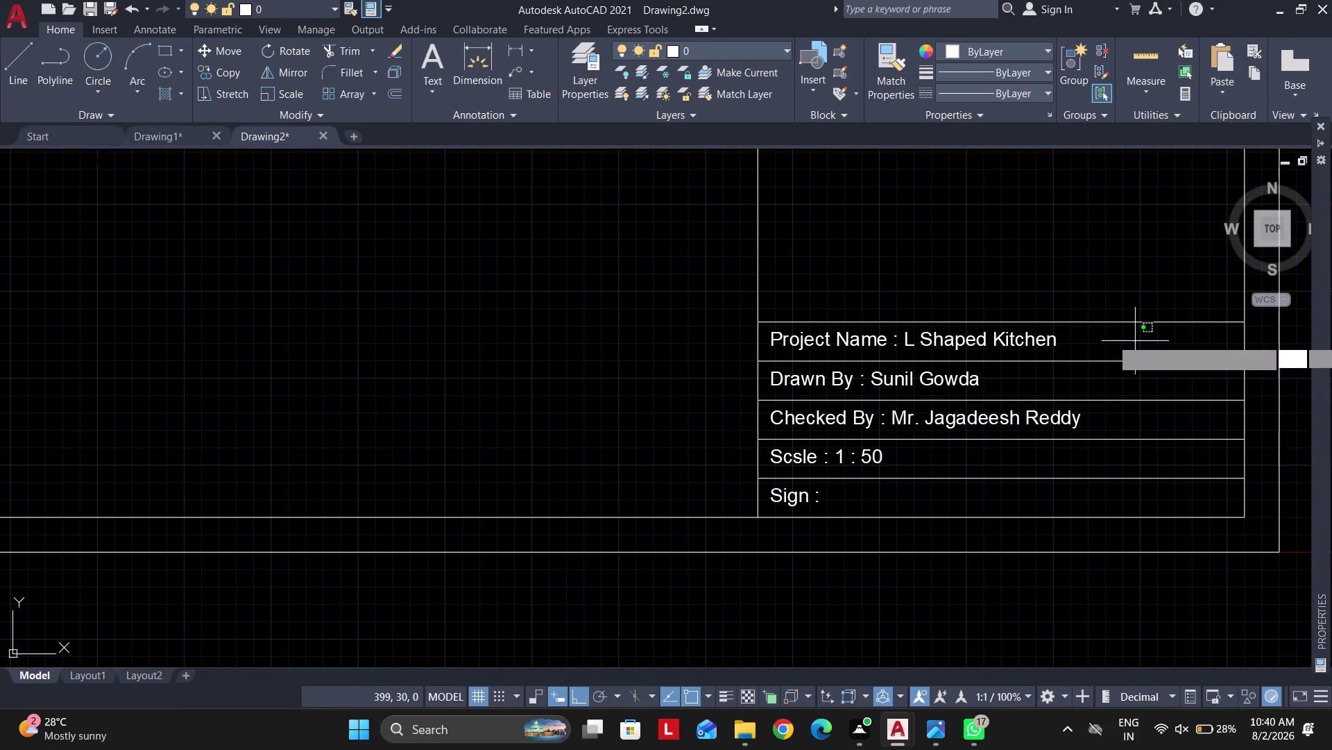
click(1095, 257)
text(co)
key(space)
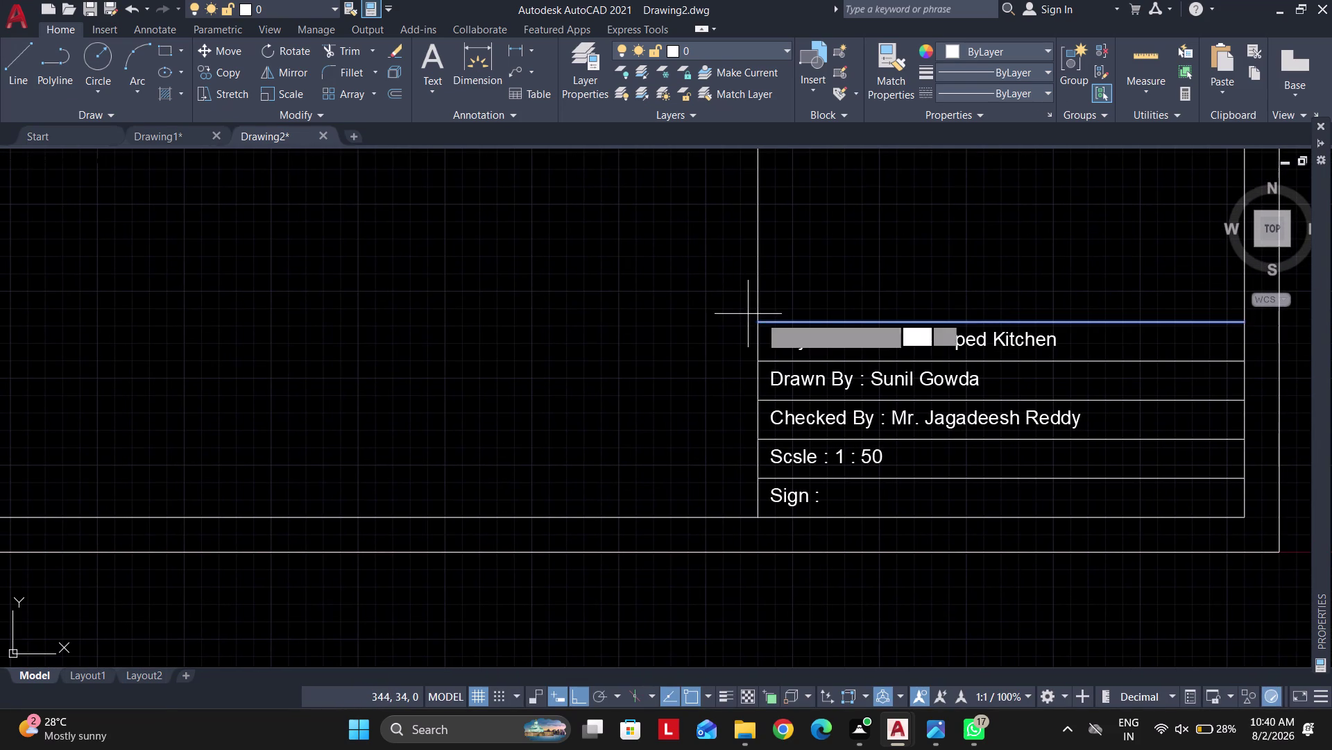
click(755, 322)
middle_drag(755, 257, 757, 263)
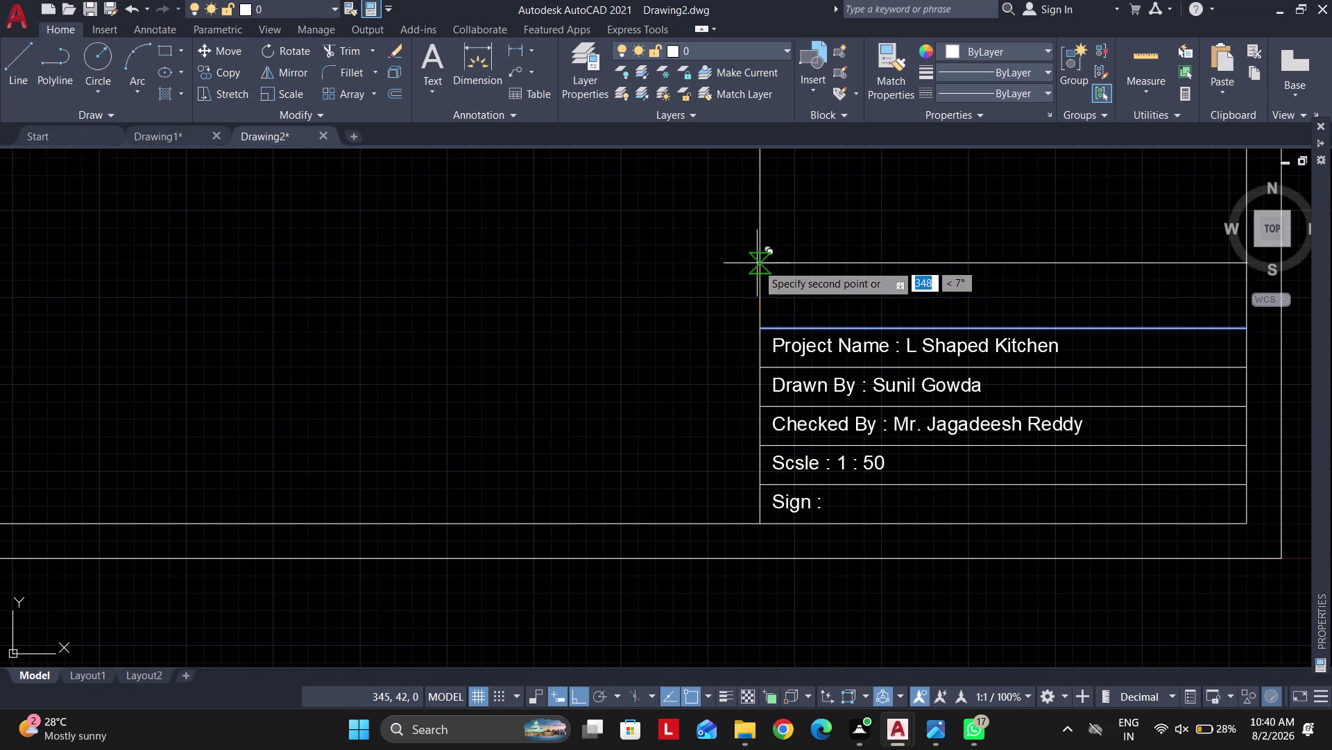
middle_drag(769, 279, 760, 292)
middle_drag(897, 442, 725, 375)
middle_drag(797, 449, 713, 417)
scroll(up, 3)
key(Escape)
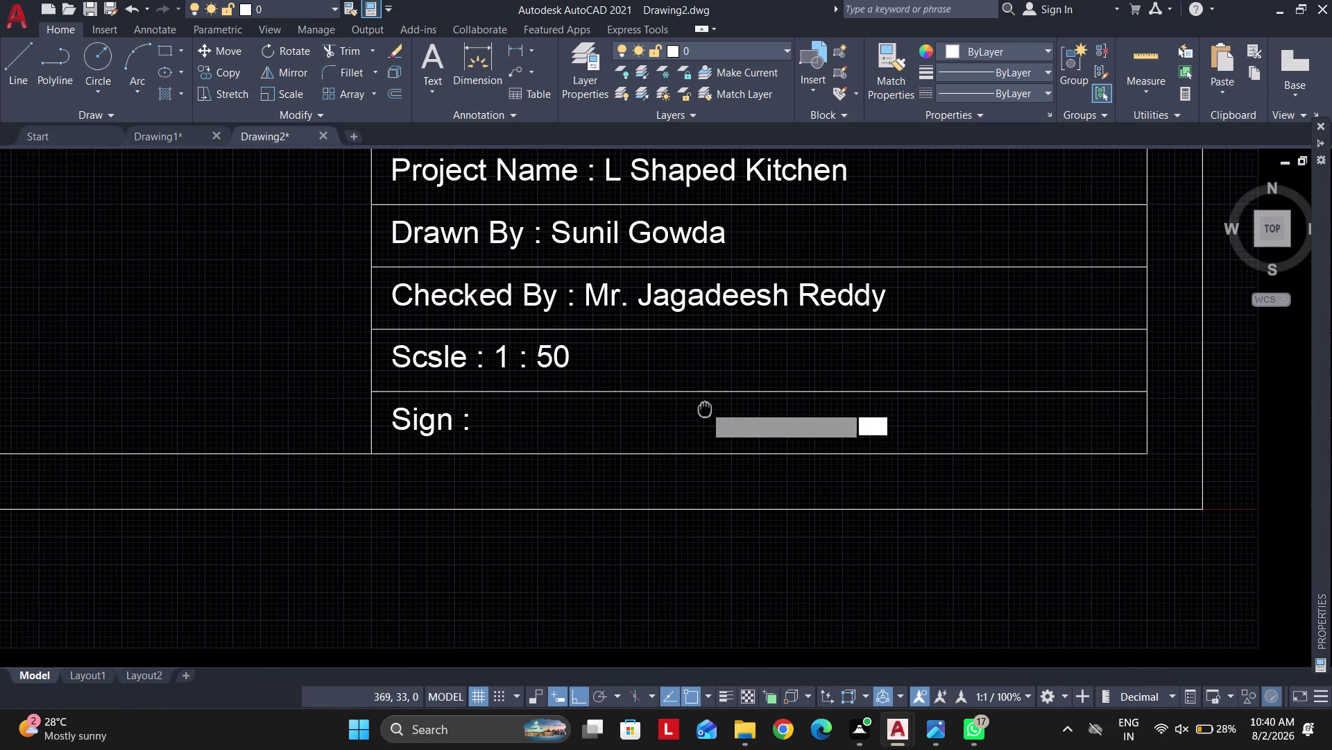
Draw a vertical divider line across the Sign row.
key(l)
key(space)
click(749, 388)
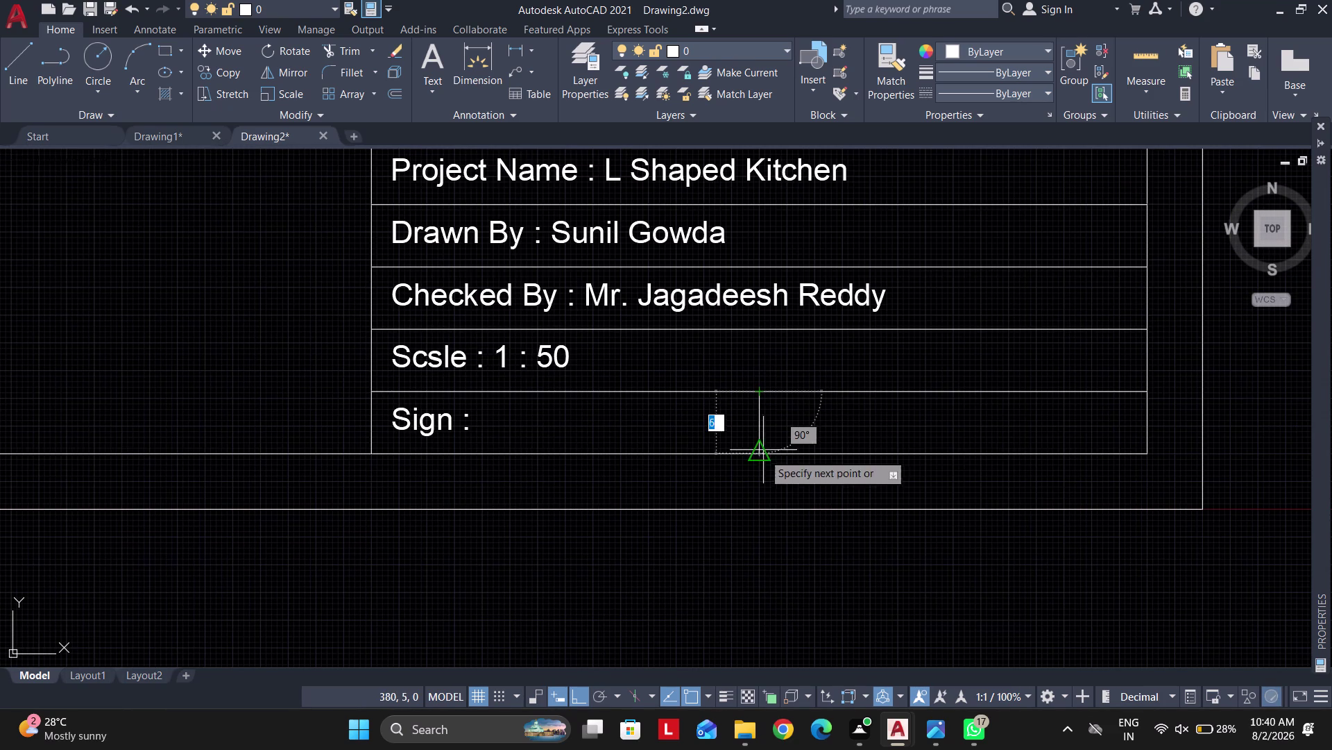
click(762, 455)
key(Escape)
Copy the 'Sign :' text into the new right-hand cell.
click(488, 427)
click(445, 417)
text(c)
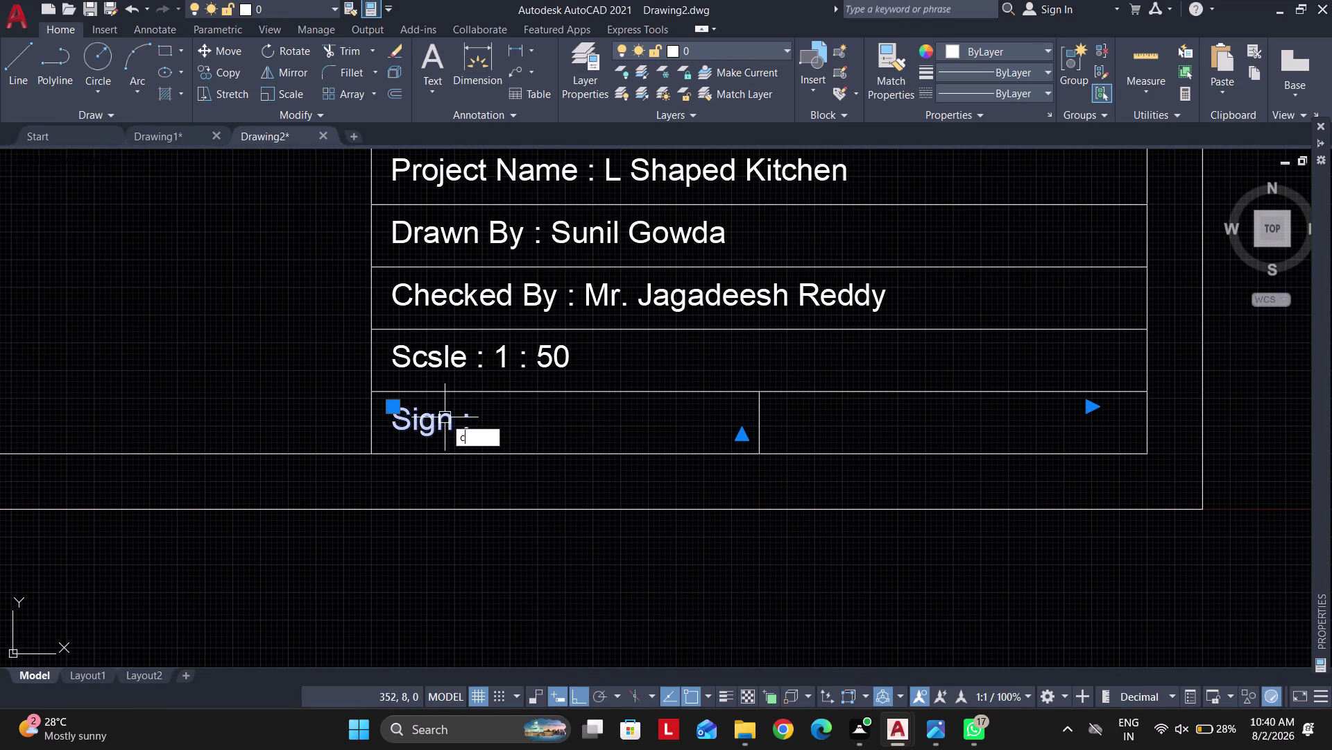
text(o)
key(space)
click(368, 393)
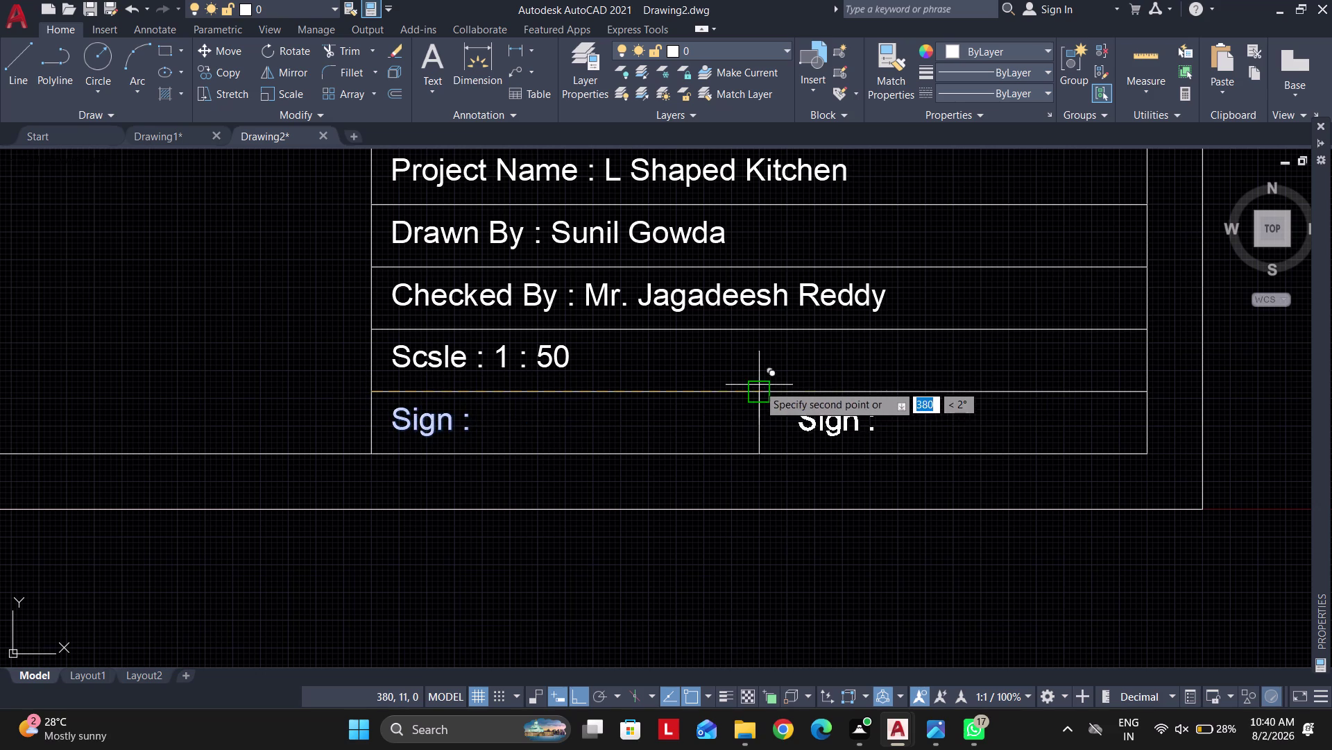
click(761, 388)
key(Escape)
Change the copied text to 'Date : 02-08-2026'.
double_click(817, 421)
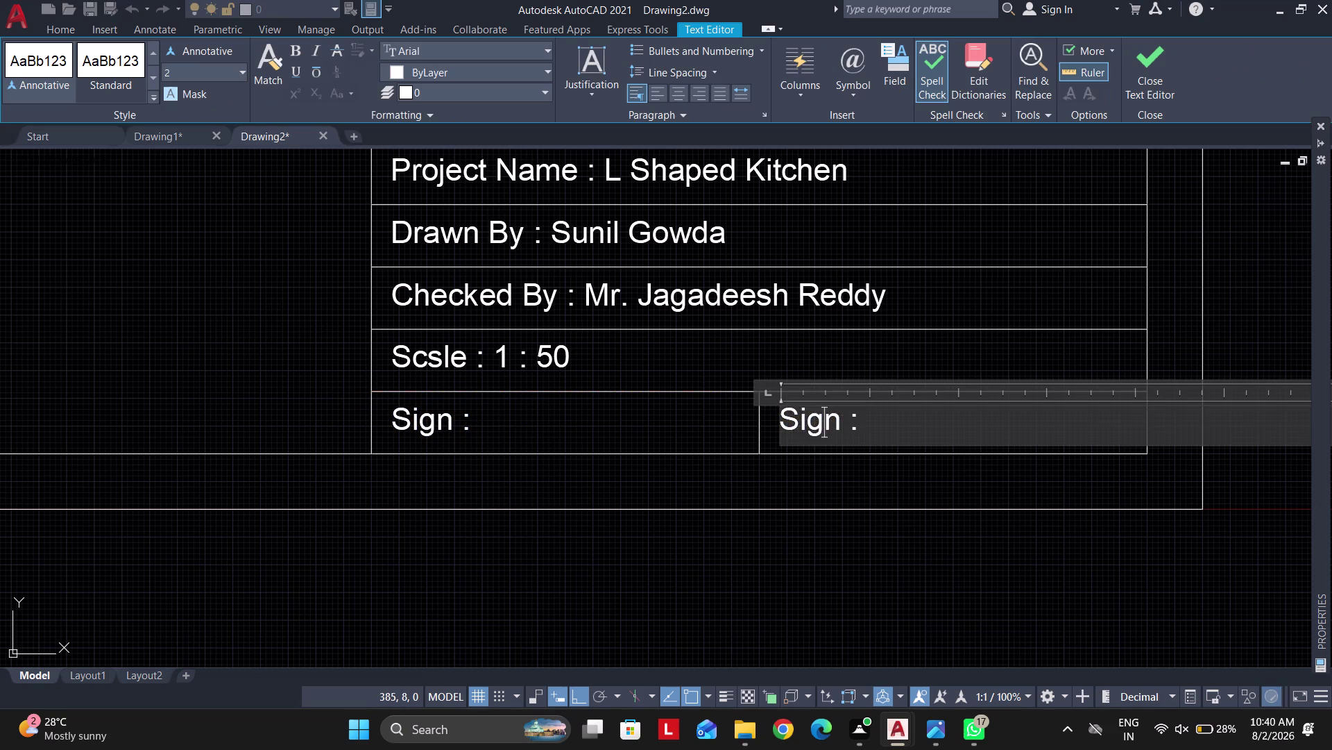
key(ctrl+a)
text(Date)
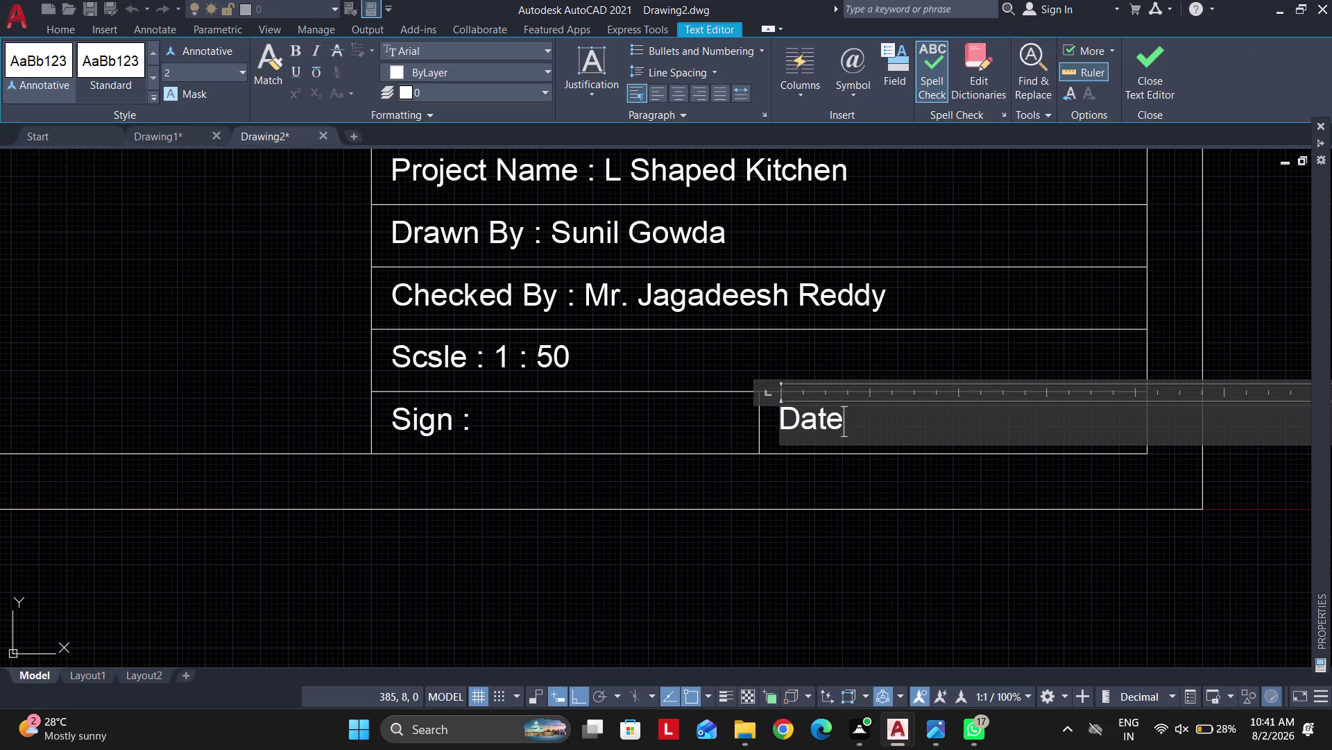
key(space)
key(shift+colon)
key(space)
text(02)
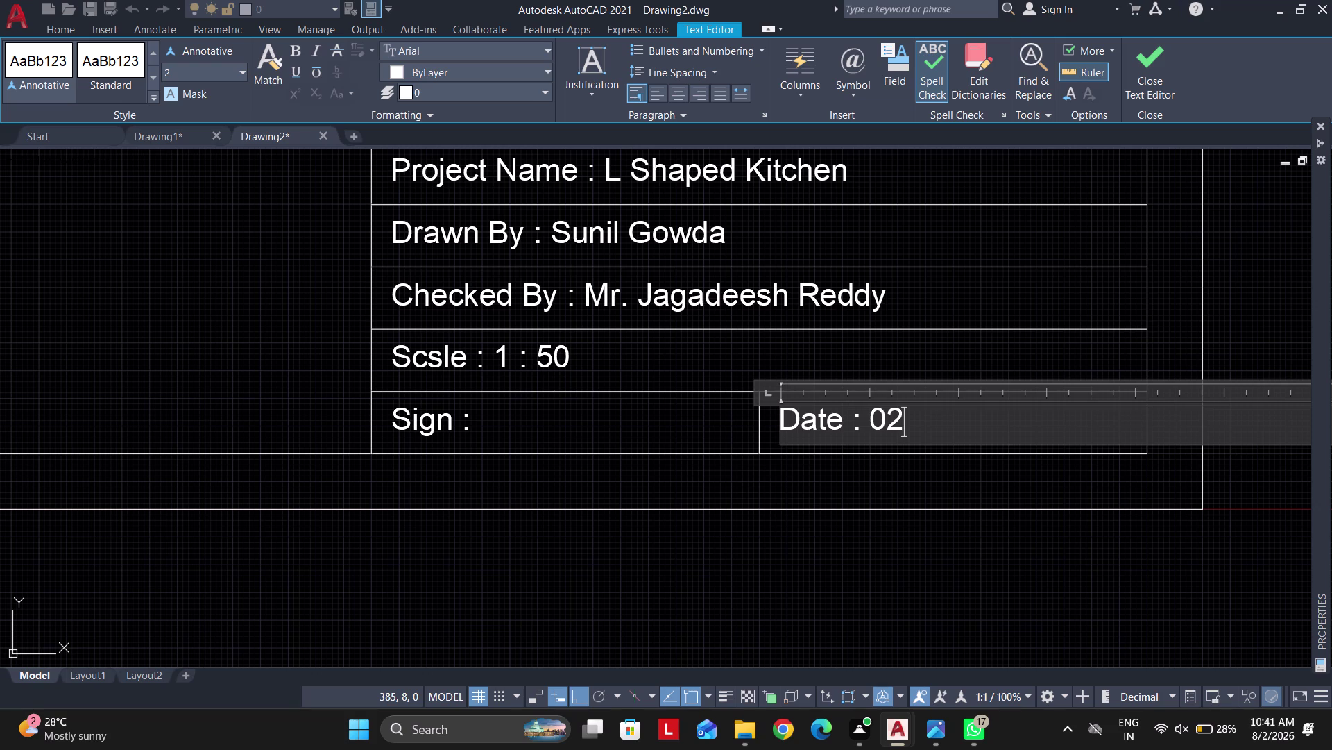
text(-08)
text(-2026)
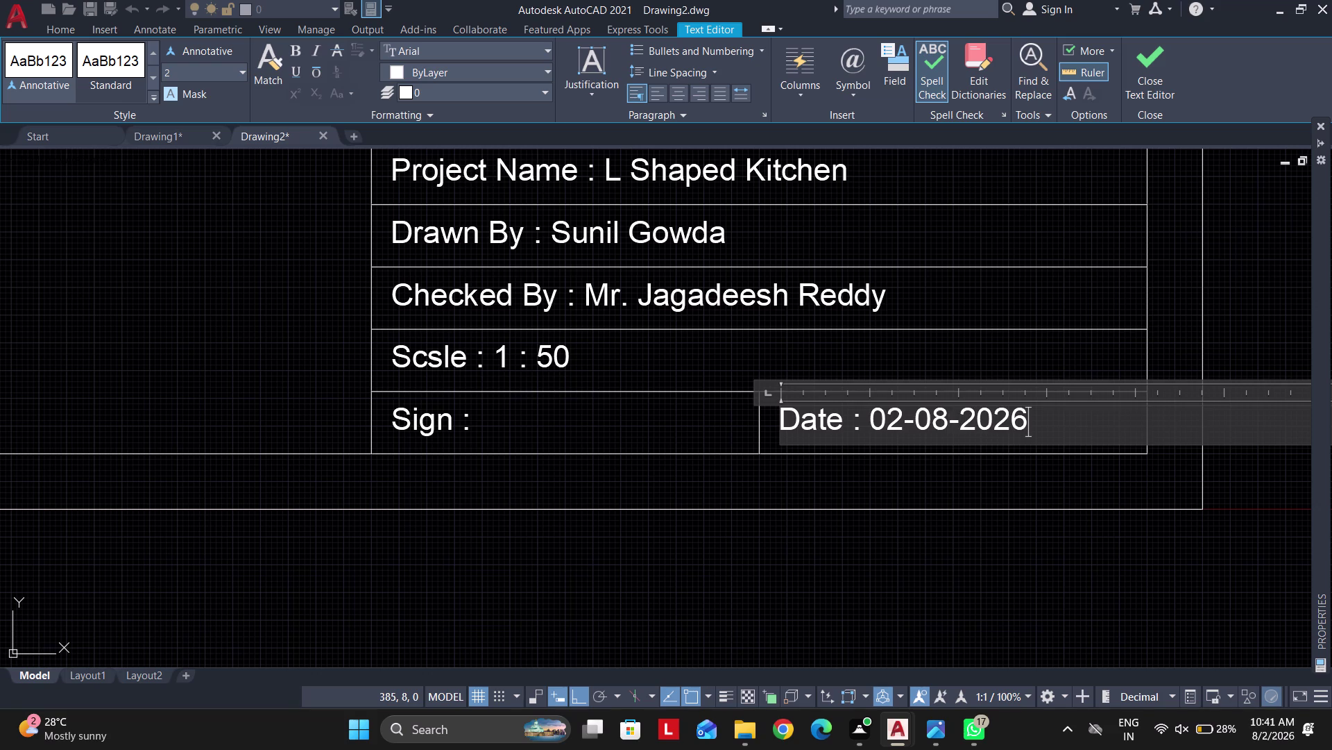
click(950, 569)
scroll(down, 3)
middle_drag(800, 450, 746, 455)
Draw a vertical dividing line in the scale row of the title block.
scroll(up, 3)
key(Escape)
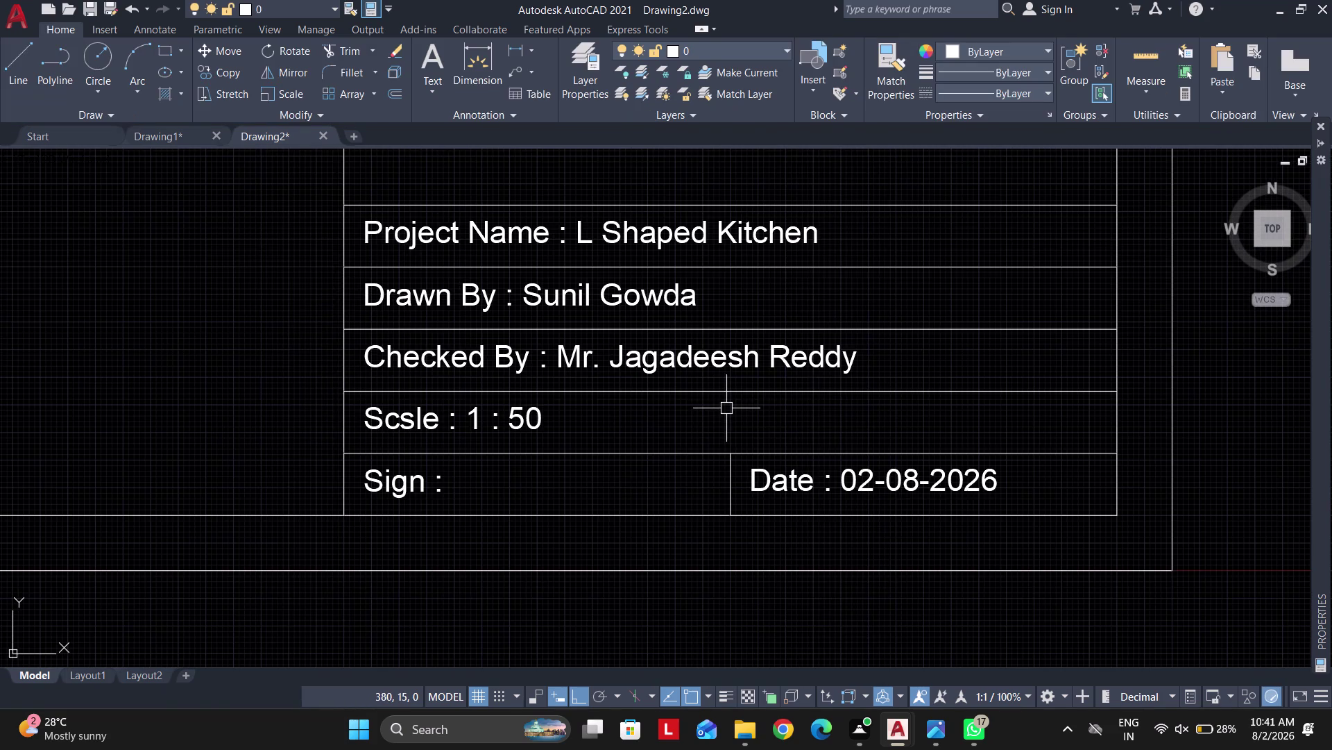
key(l)
key(space)
click(735, 451)
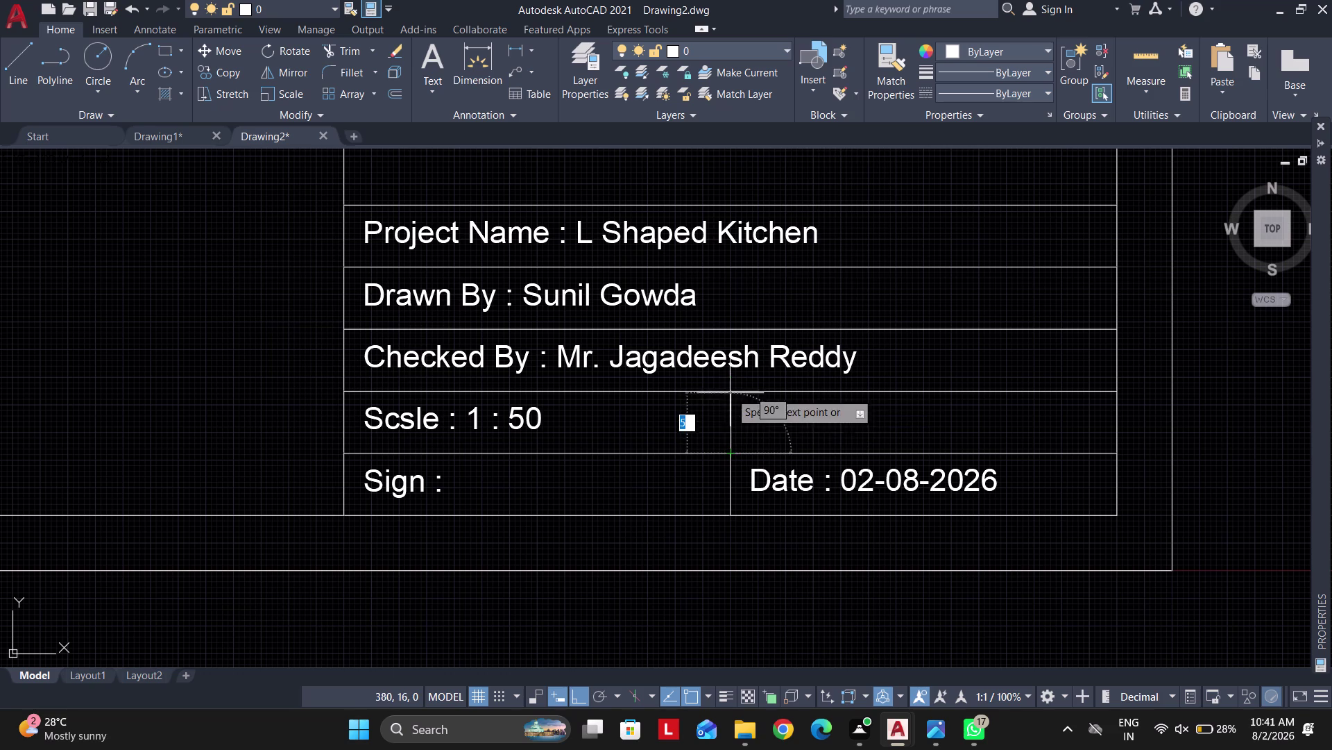
click(730, 391)
key(Escape)
Copy the Date text up into the empty cell beside the scale.
click(799, 491)
text(co)
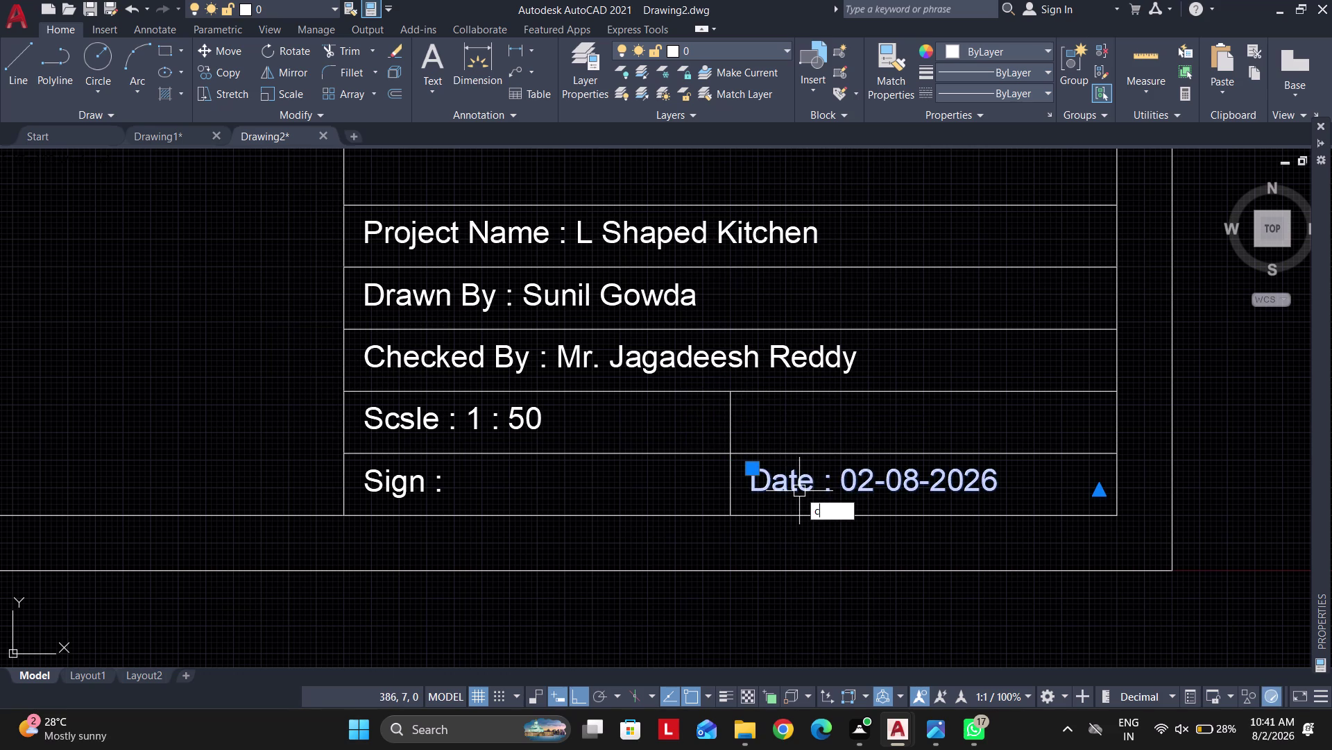
key(space)
scroll(up, 3)
click(687, 452)
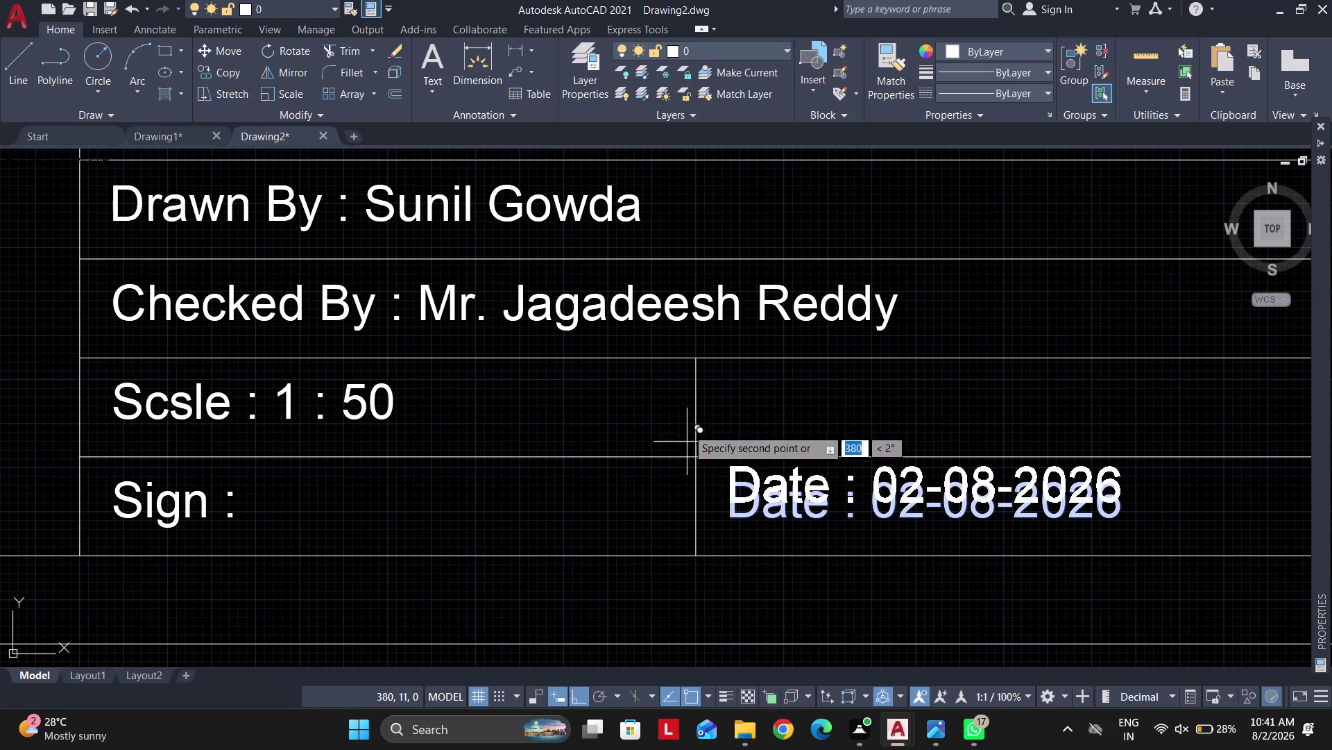
click(689, 361)
key(Escape)
Change the copied text to 'Paper Size : A3' and close the editor.
double_click(752, 401)
key(ctrl+a)
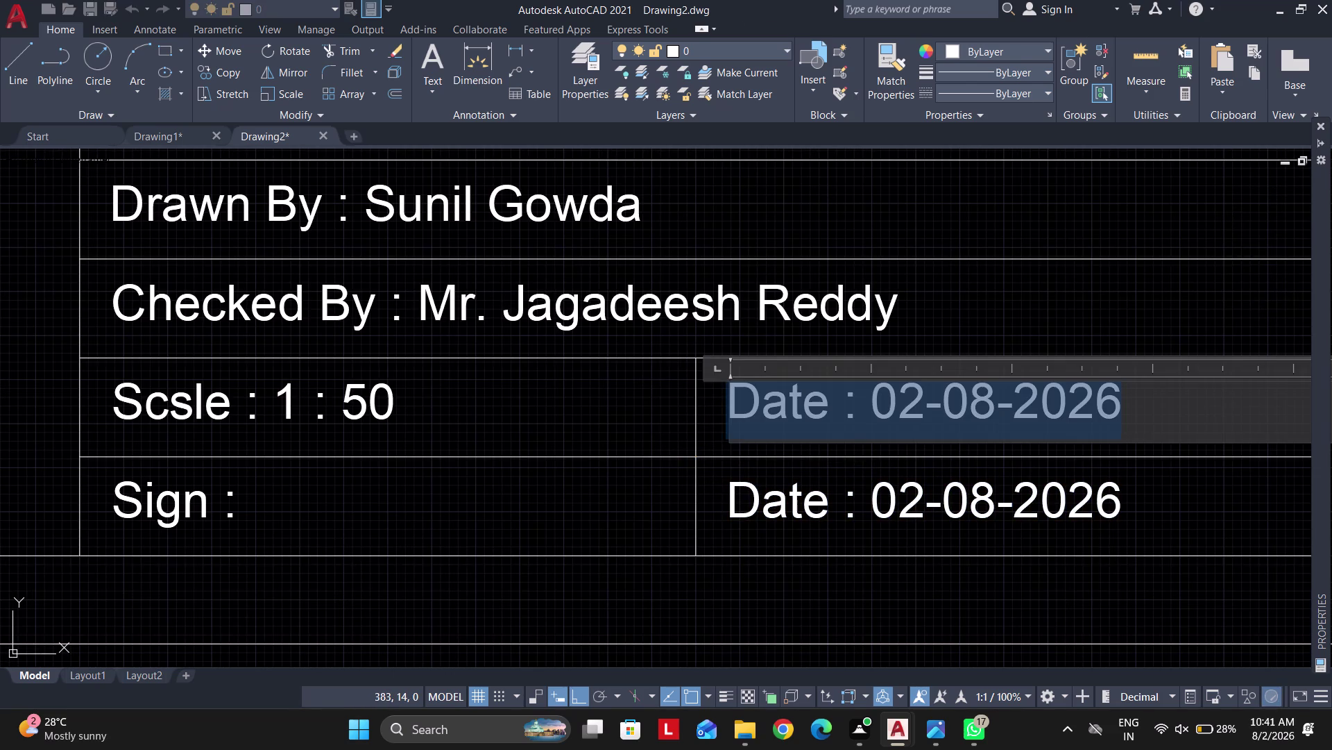
text(Shee)
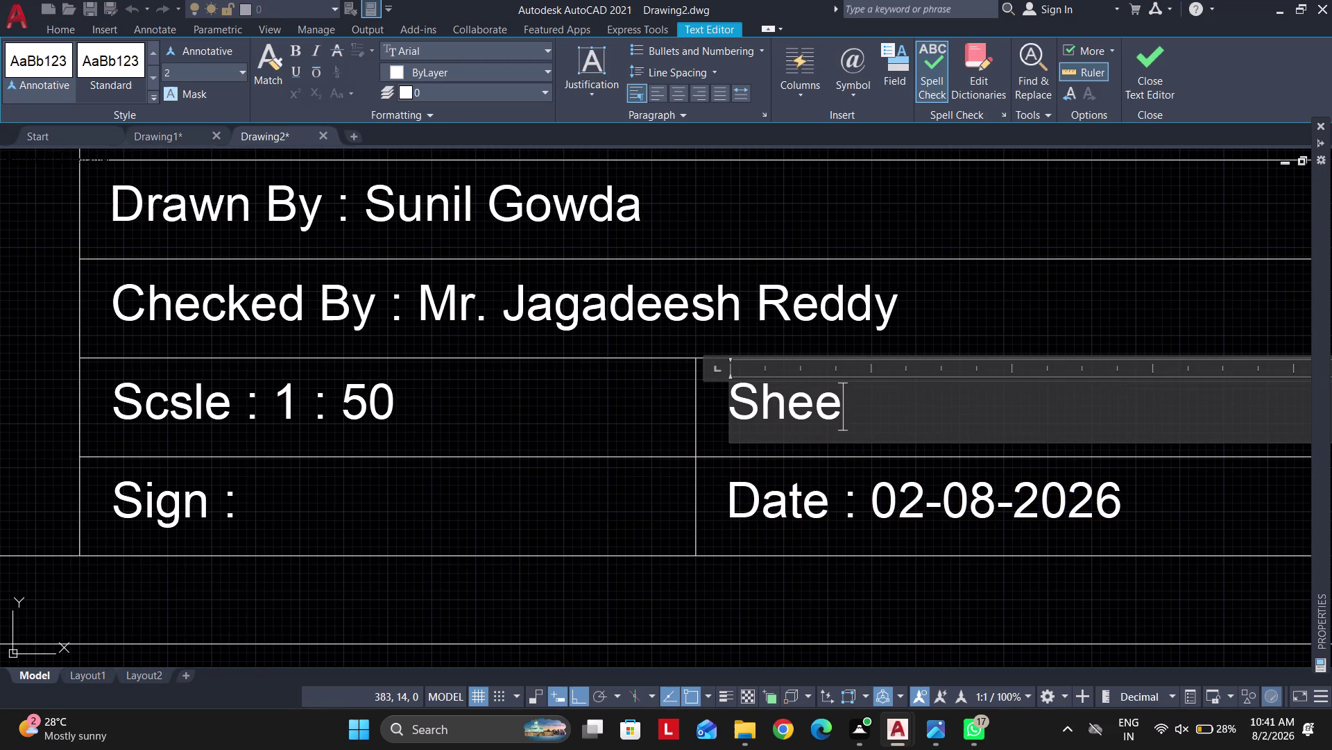
text(t)
key(BackSpace)
key(BackSpace)
key(BackSpace)
key(BackSpace)
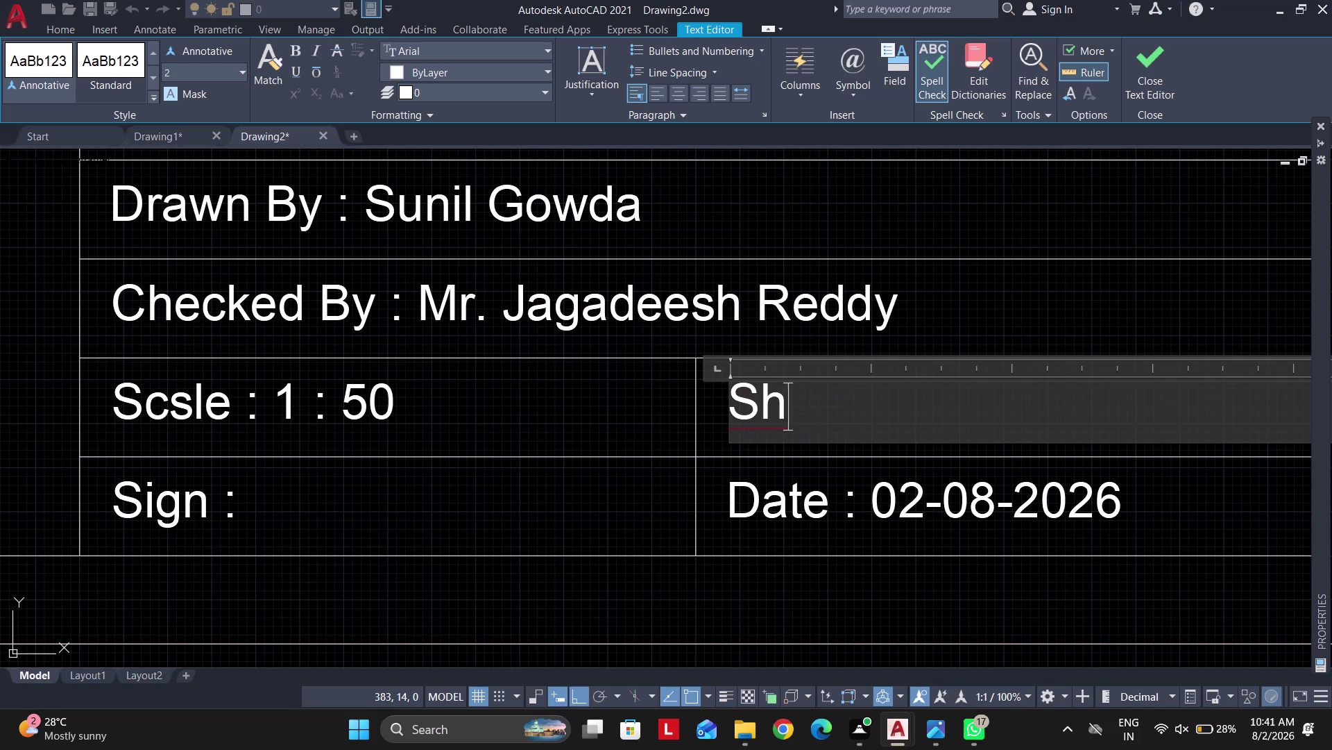
key(BackSpace)
text(Paper)
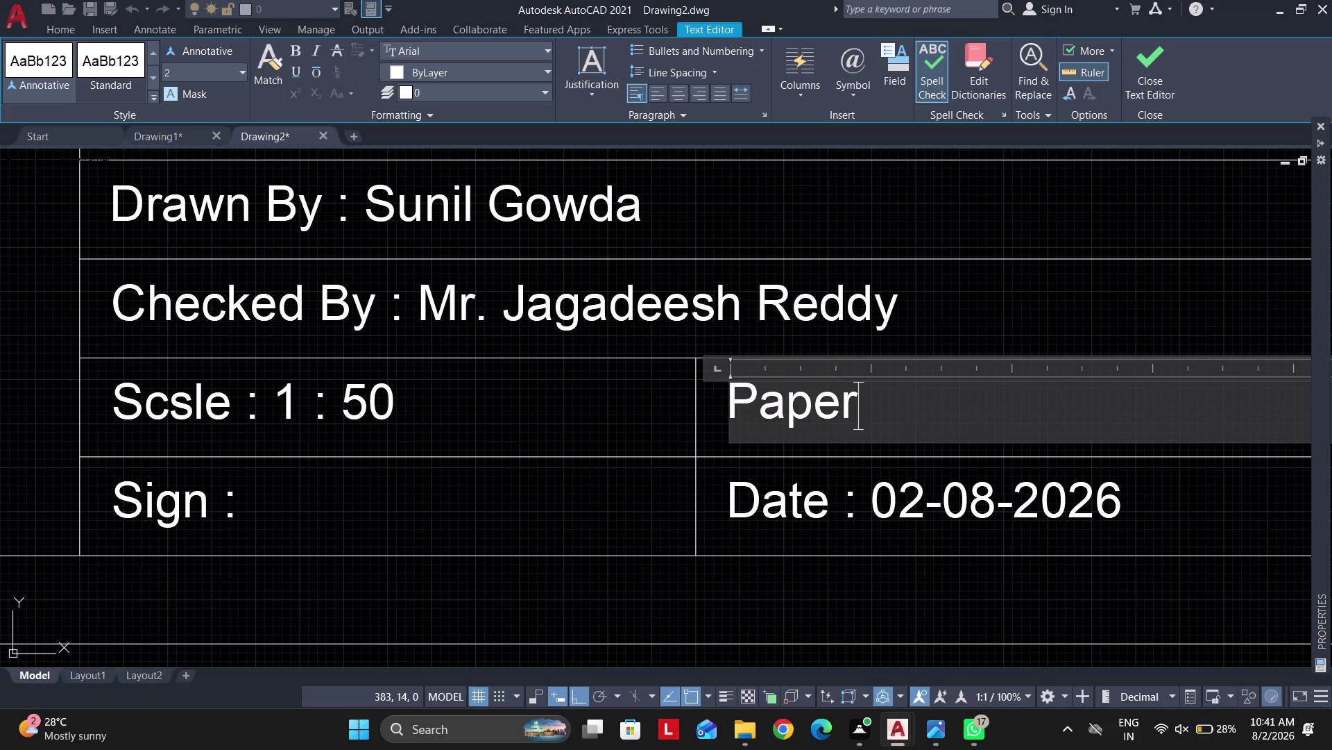
key(space)
text(Siz)
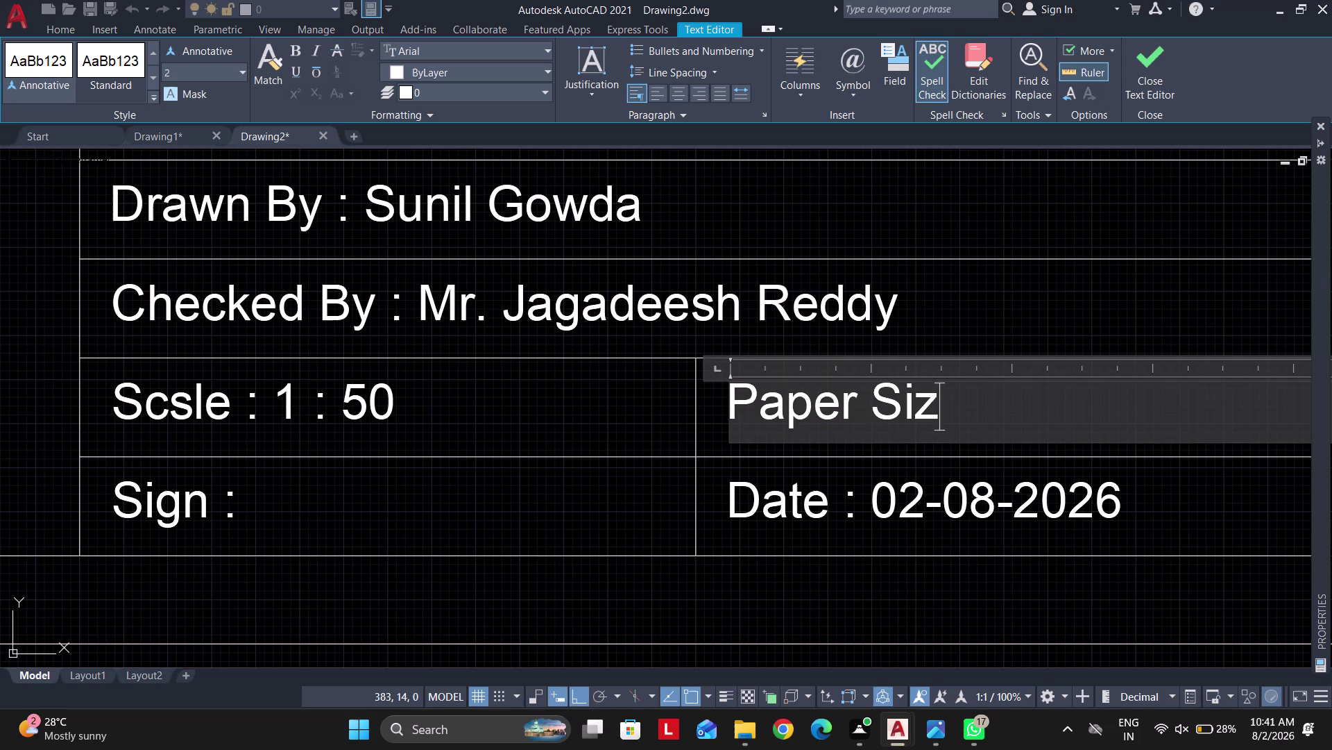
text(w)
key(space)
key(BackSpace)
key(BackSpace)
key(BackSpace)
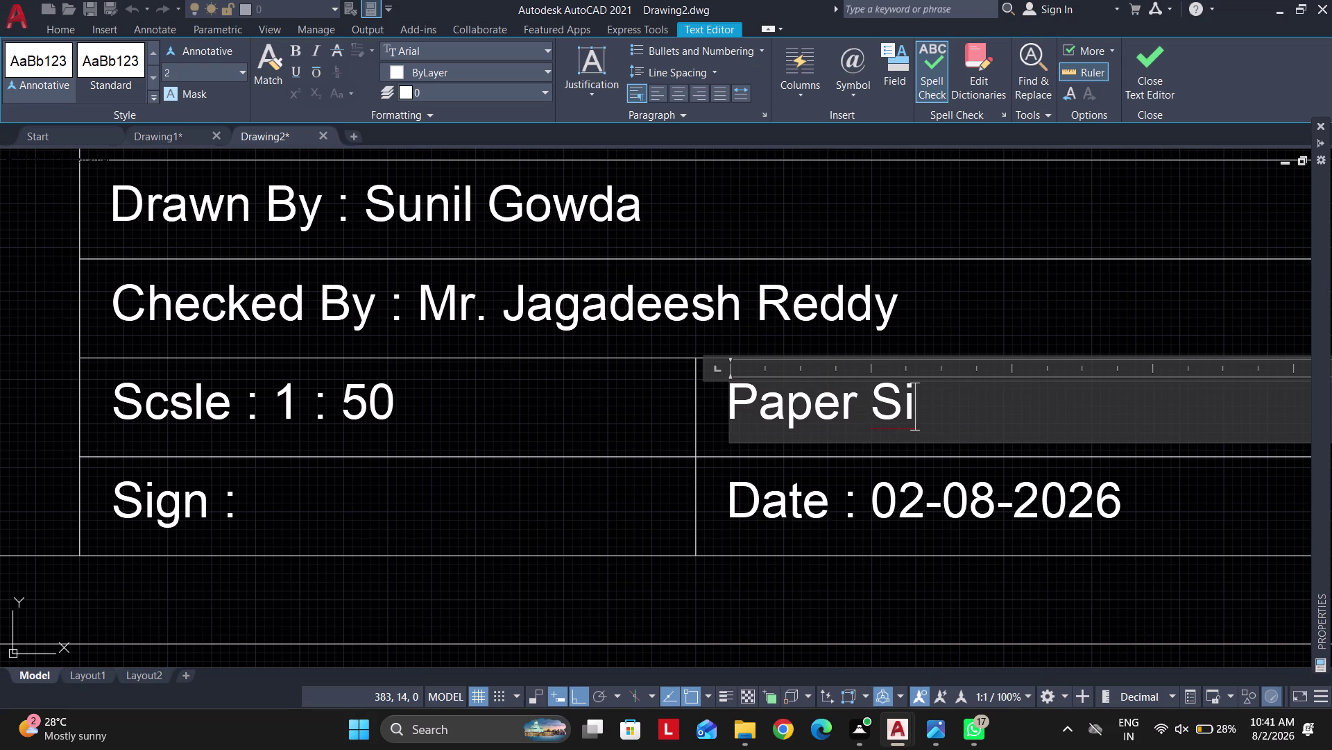
text(ze:)
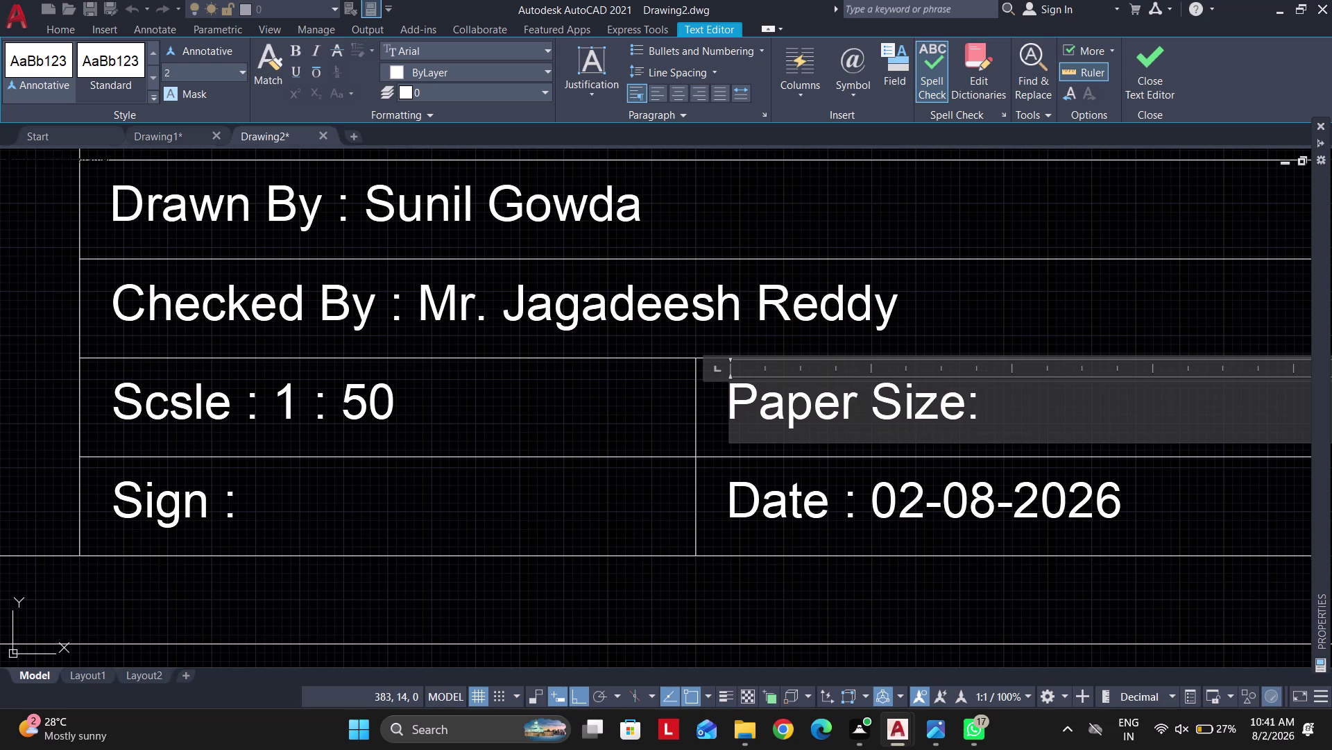
key(BackSpace)
key(space)
text(:)
key(space)
key(a)
key(BackSpace)
key(shift+a)
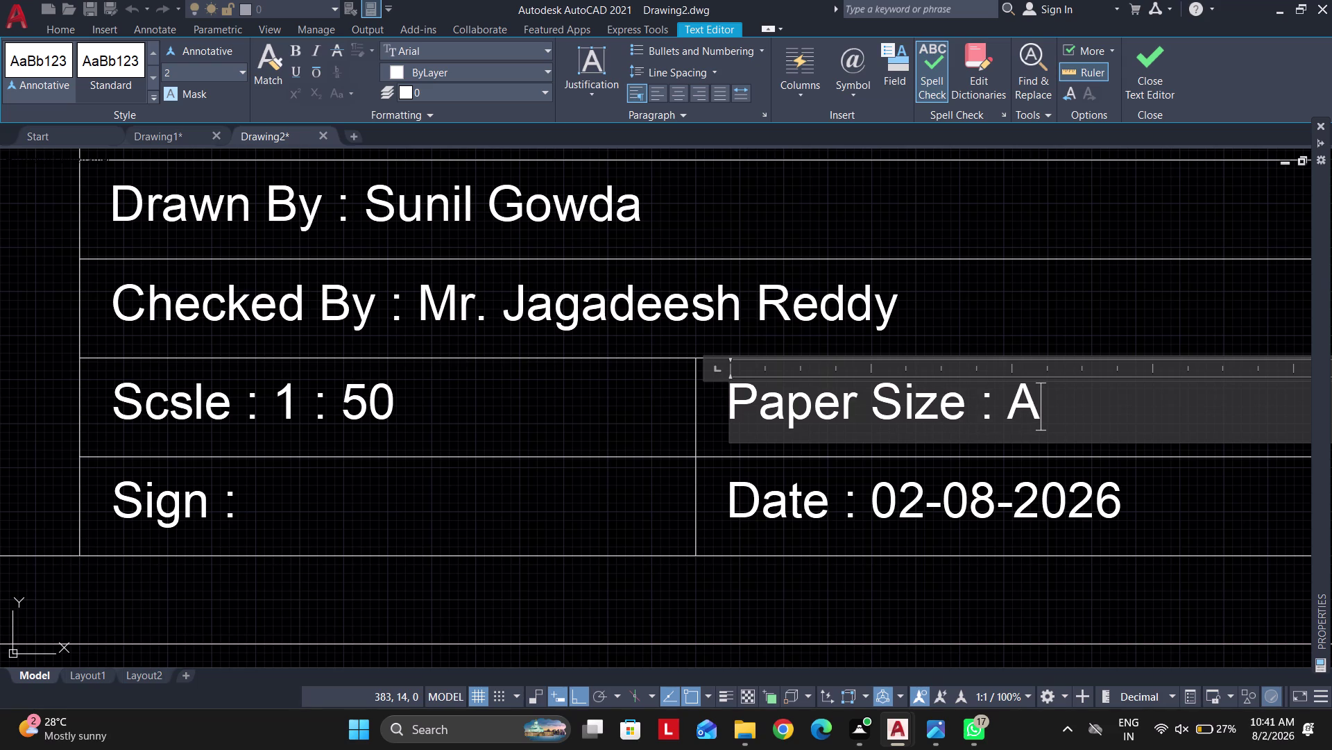
key(3)
click(1238, 312)
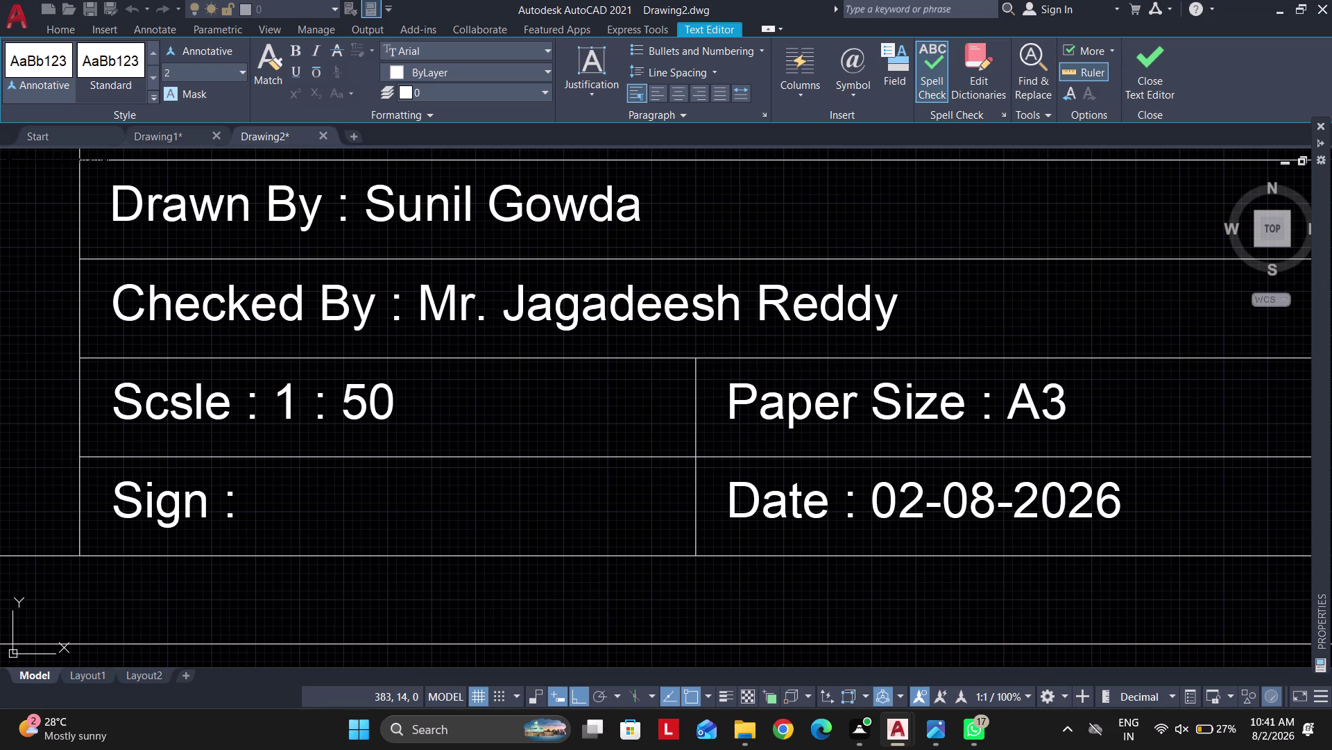
scroll(down, 3)
scroll(down, 3)
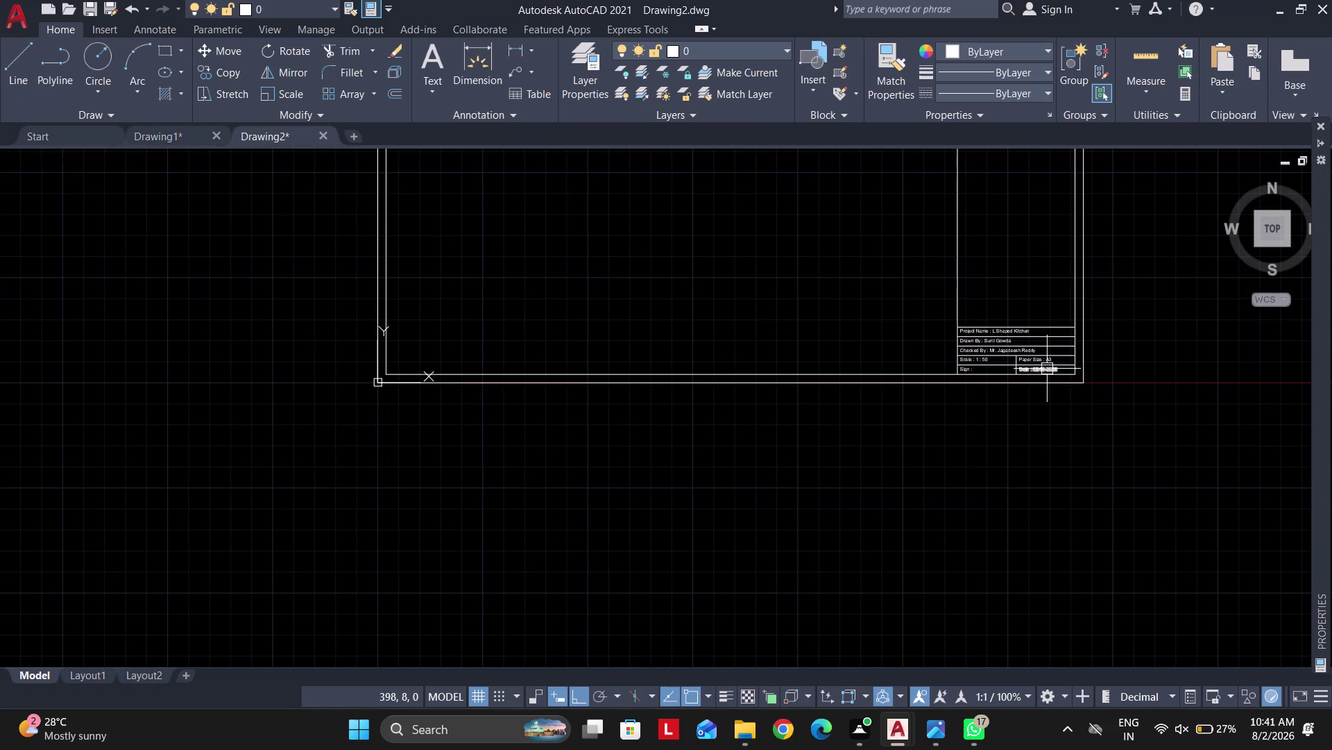
scroll(down, 3)
middle_drag(797, 347, 692, 557)
scroll(down, 3)
scroll(up, 3)
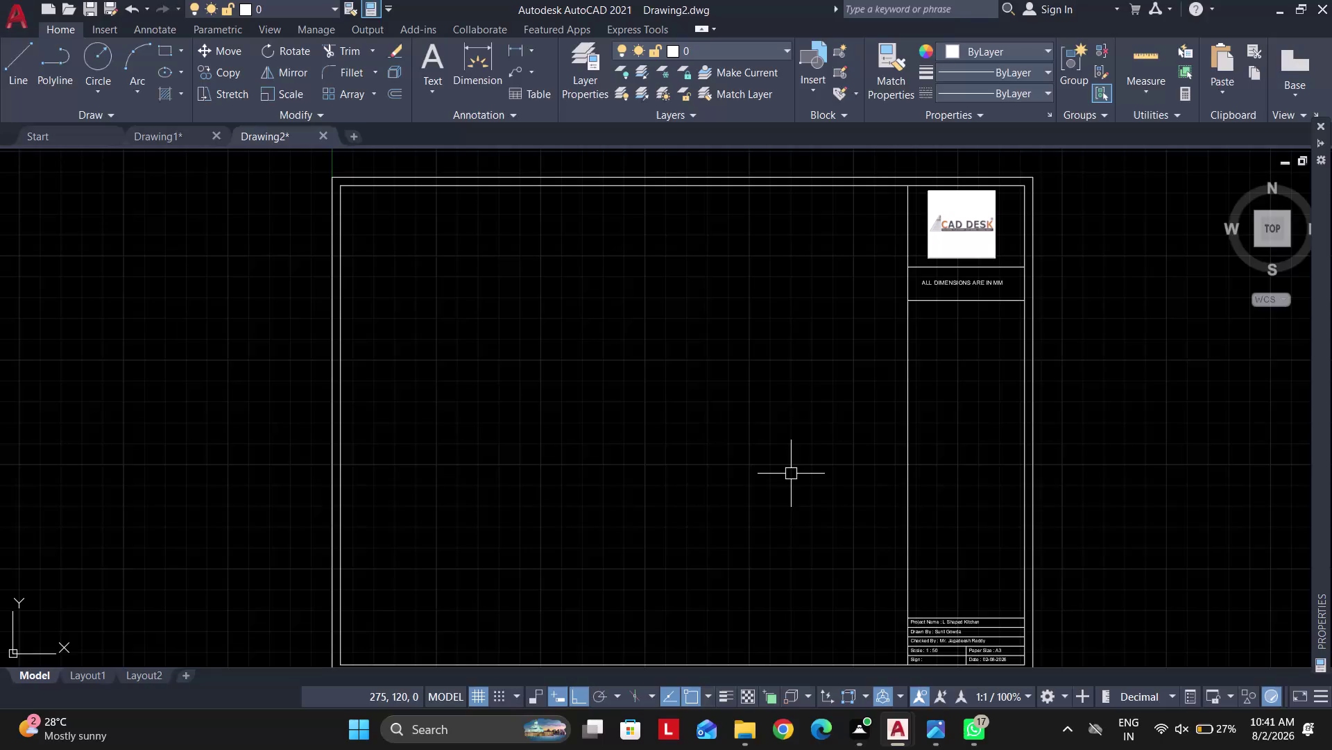
middle_drag(777, 472, 674, 451)
scroll(up, 3)
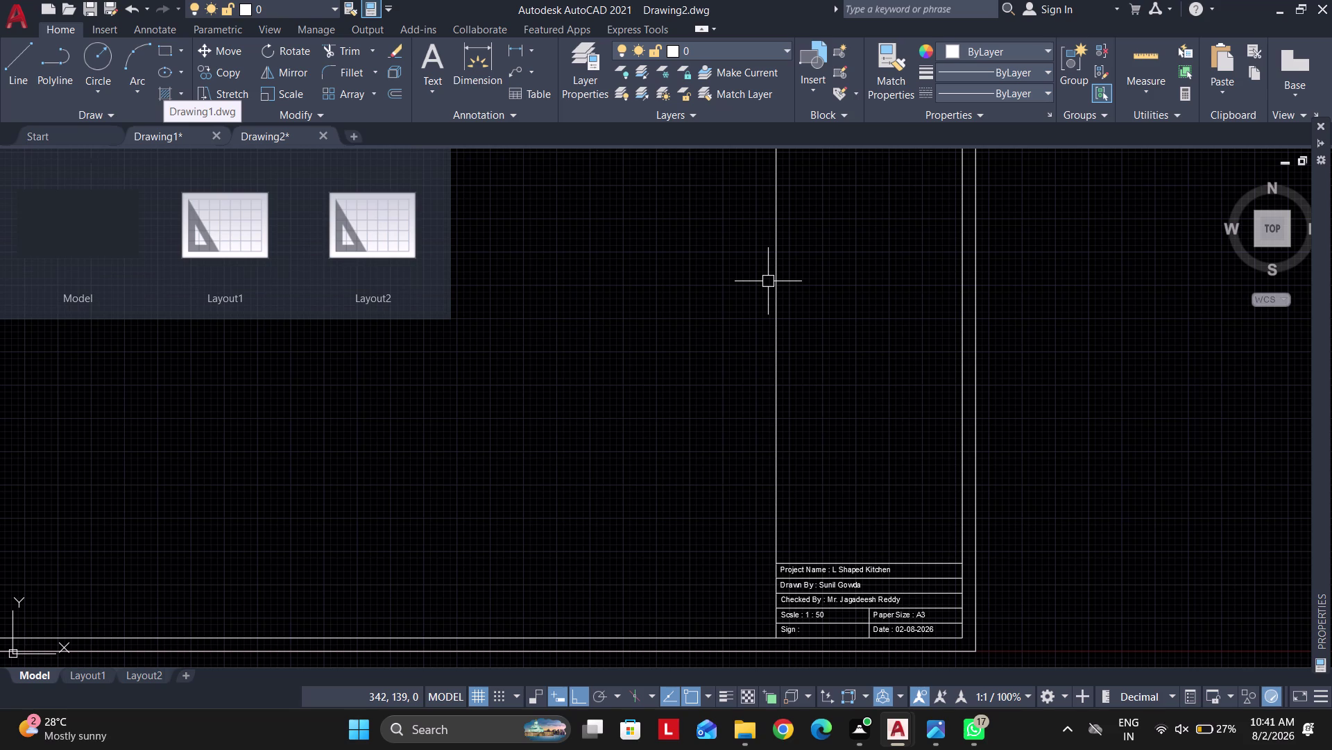
click(163, 137)
middle_drag(428, 381, 453, 373)
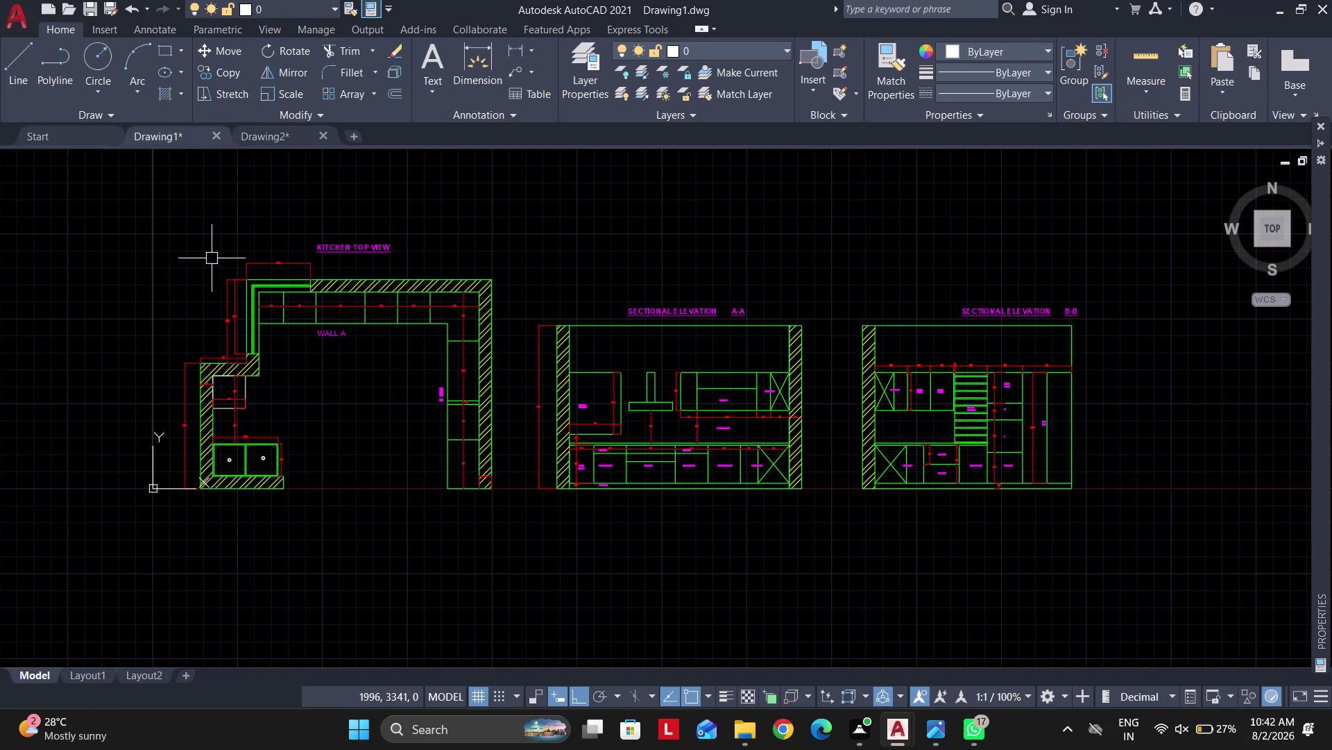
click(270, 137)
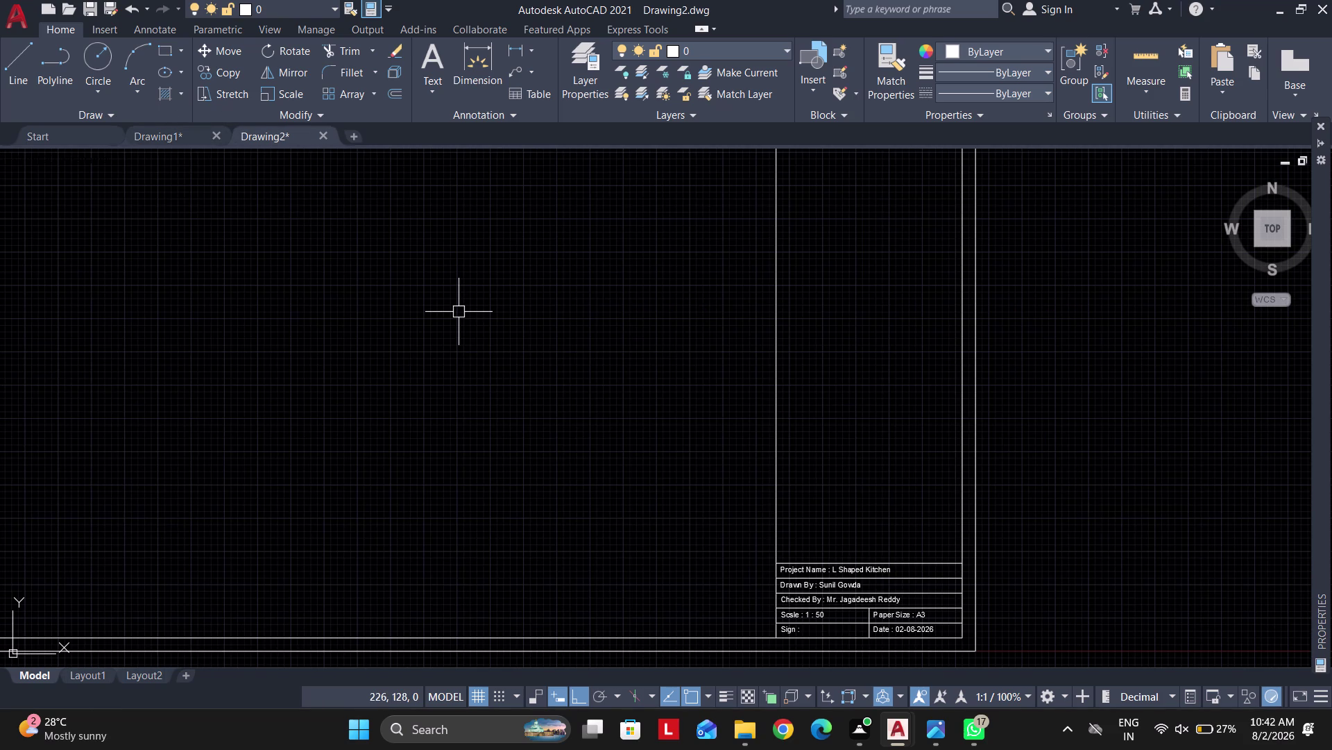
scroll(down, 3)
middle_drag(522, 327, 834, 410)
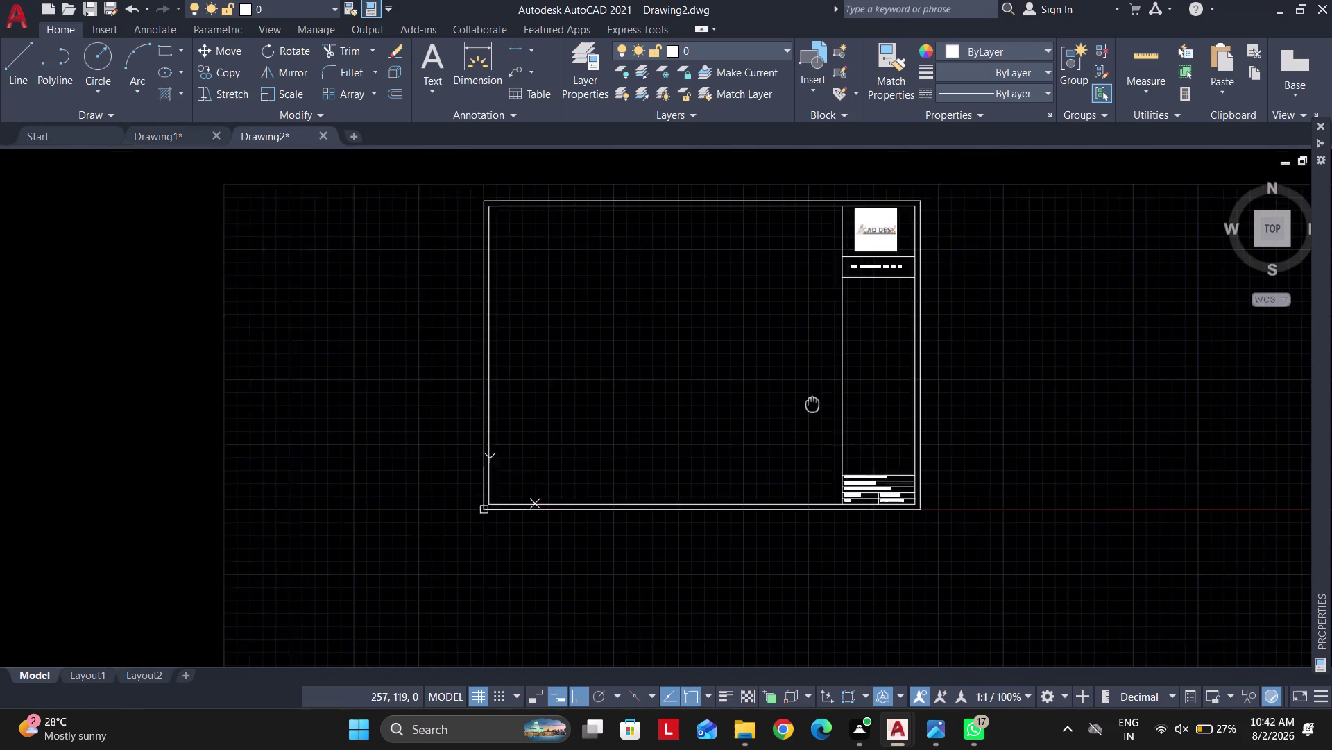
middle_drag(834, 410, 847, 413)
middle_drag(839, 467, 716, 431)
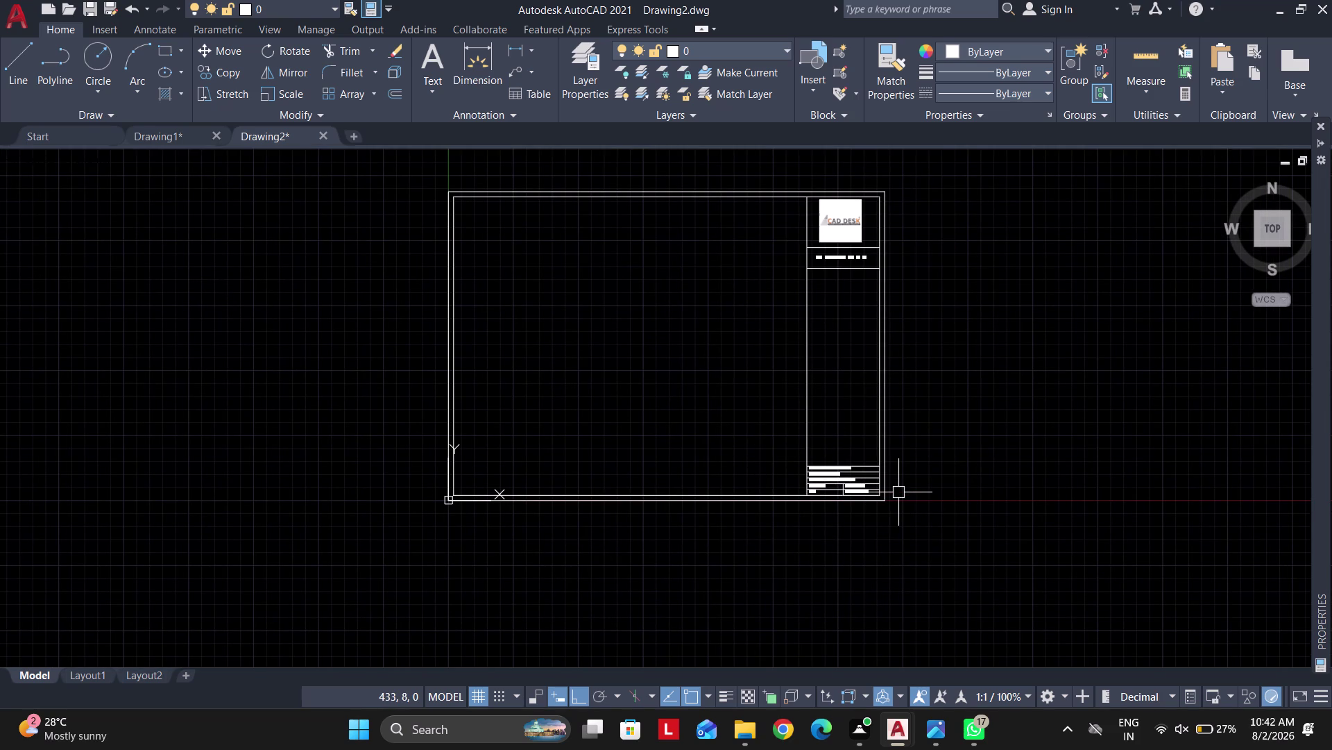
Start WBLOCK and set the base point at the frame's bottom-left corner.
text(w)
key(space)
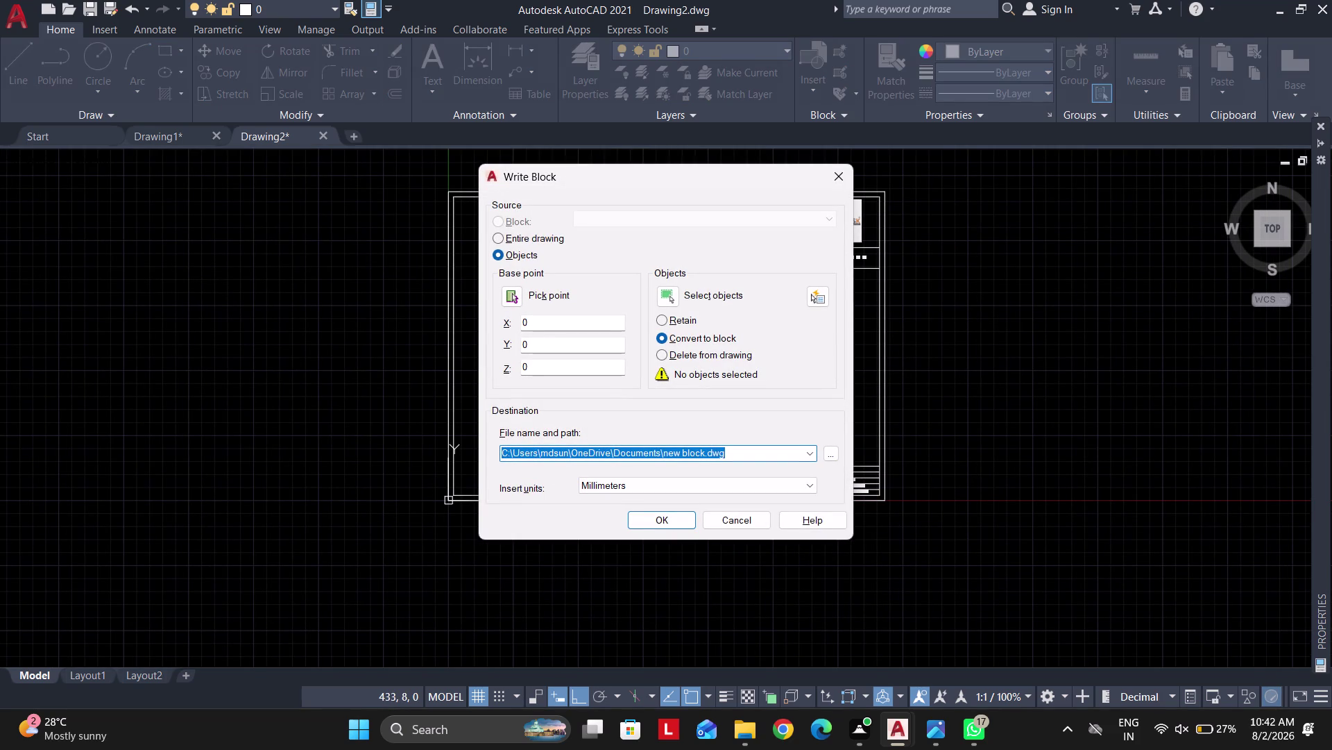
click(511, 294)
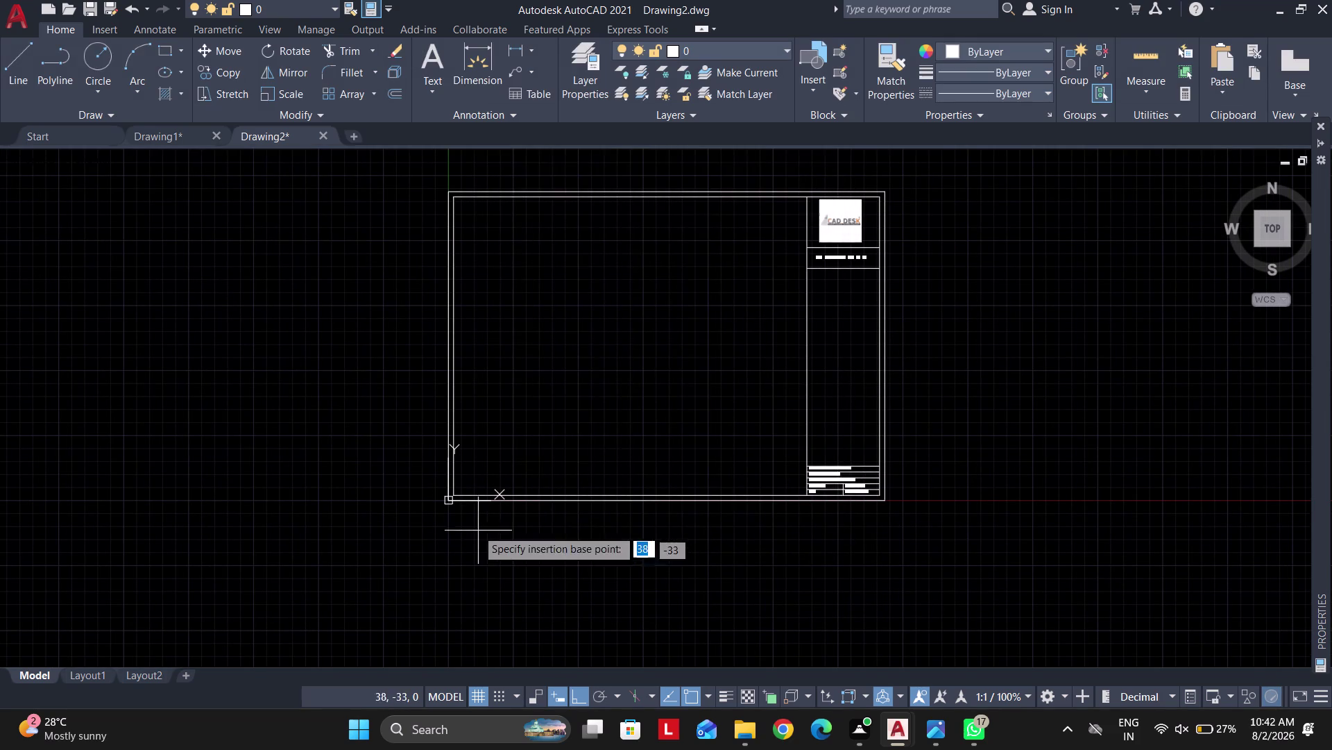
scroll(up, 3)
click(349, 479)
Window the whole frame, export it as new block.dwg, then switch to Drawing1's Layout1.
scroll(down, 3)
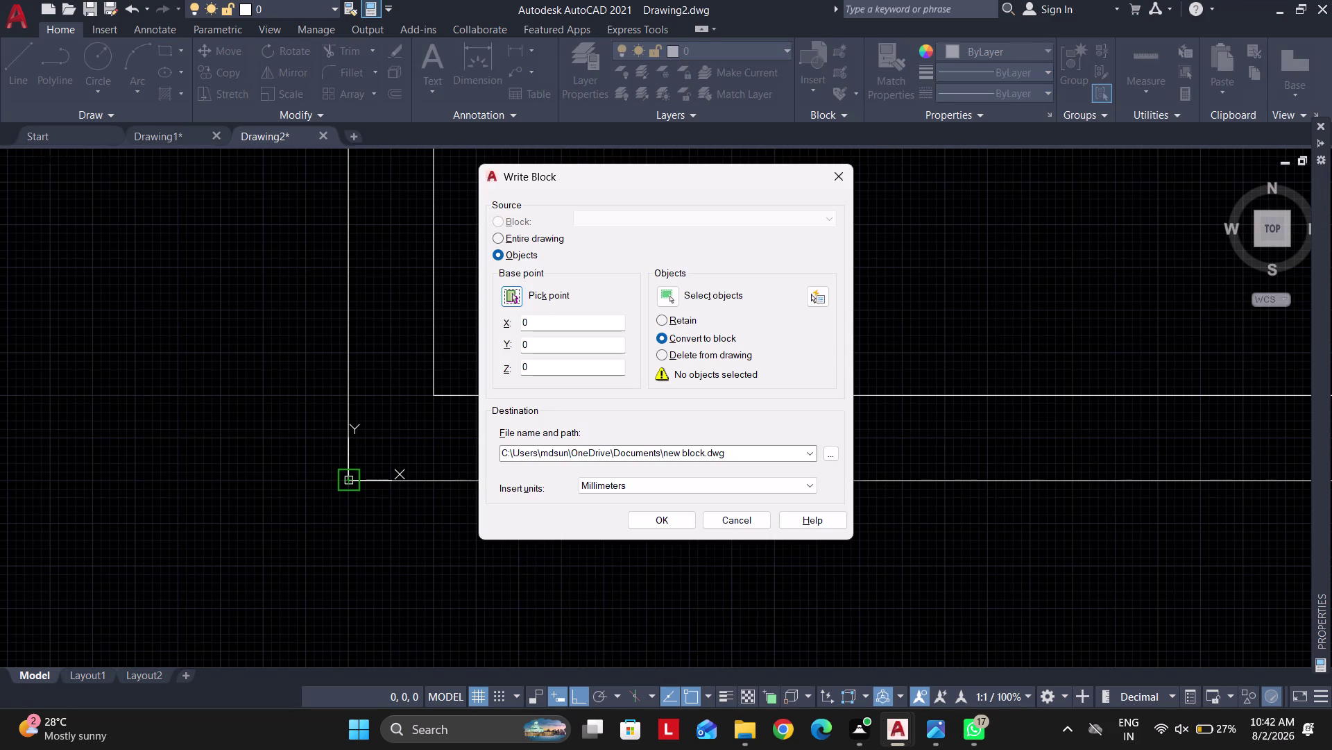
click(664, 299)
scroll(down, 3)
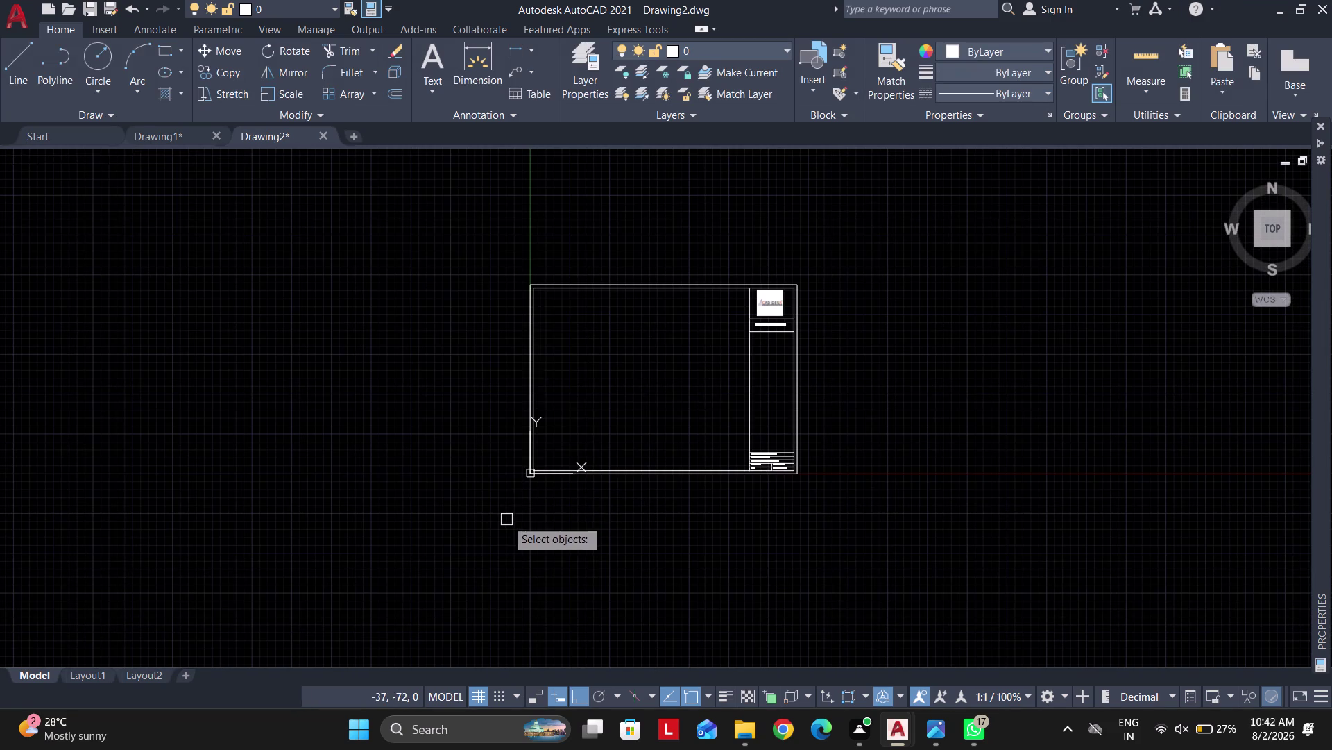
click(507, 519)
click(840, 235)
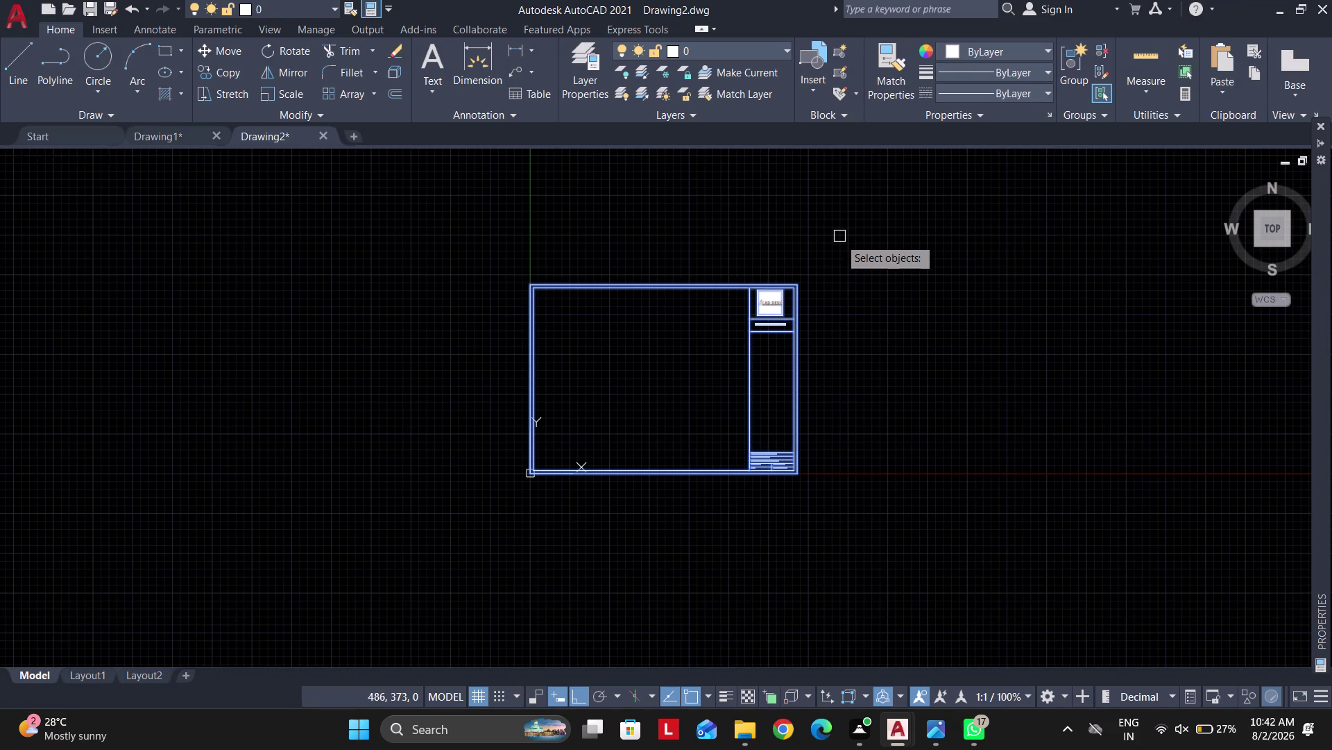
key(space)
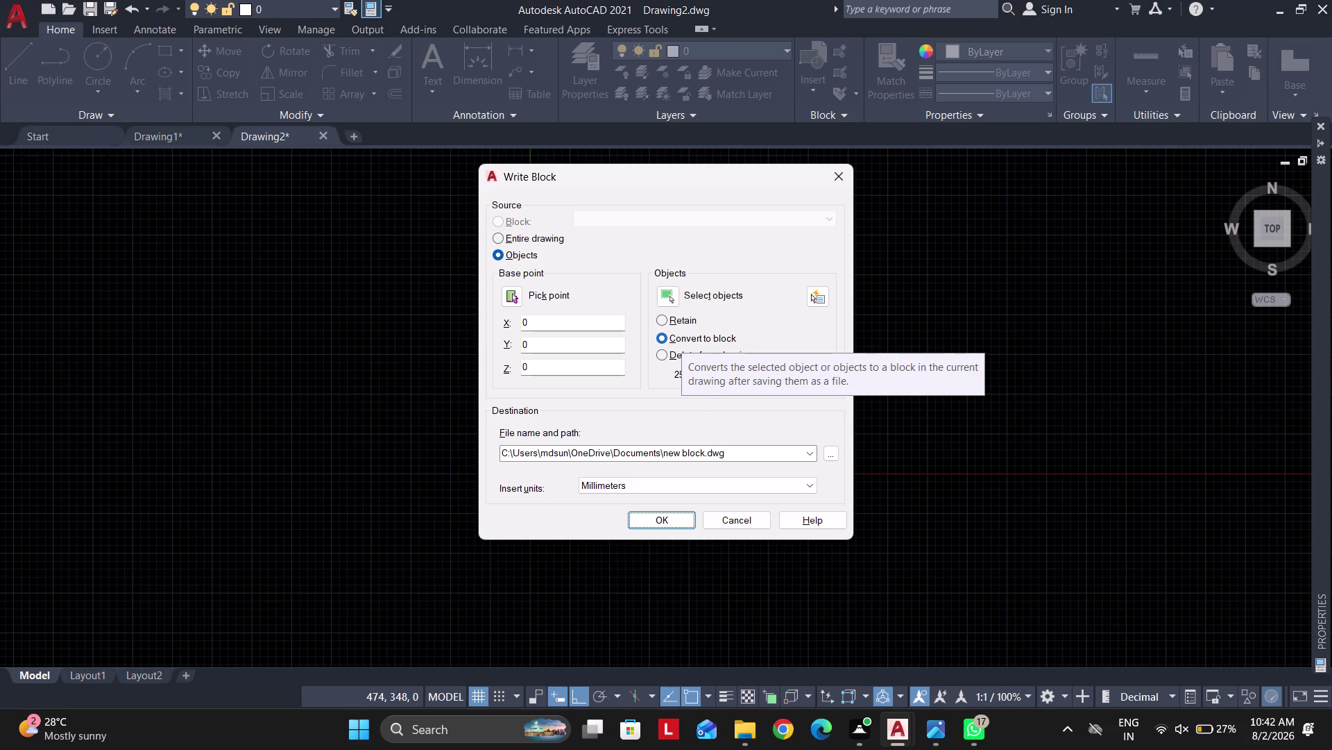
click(653, 521)
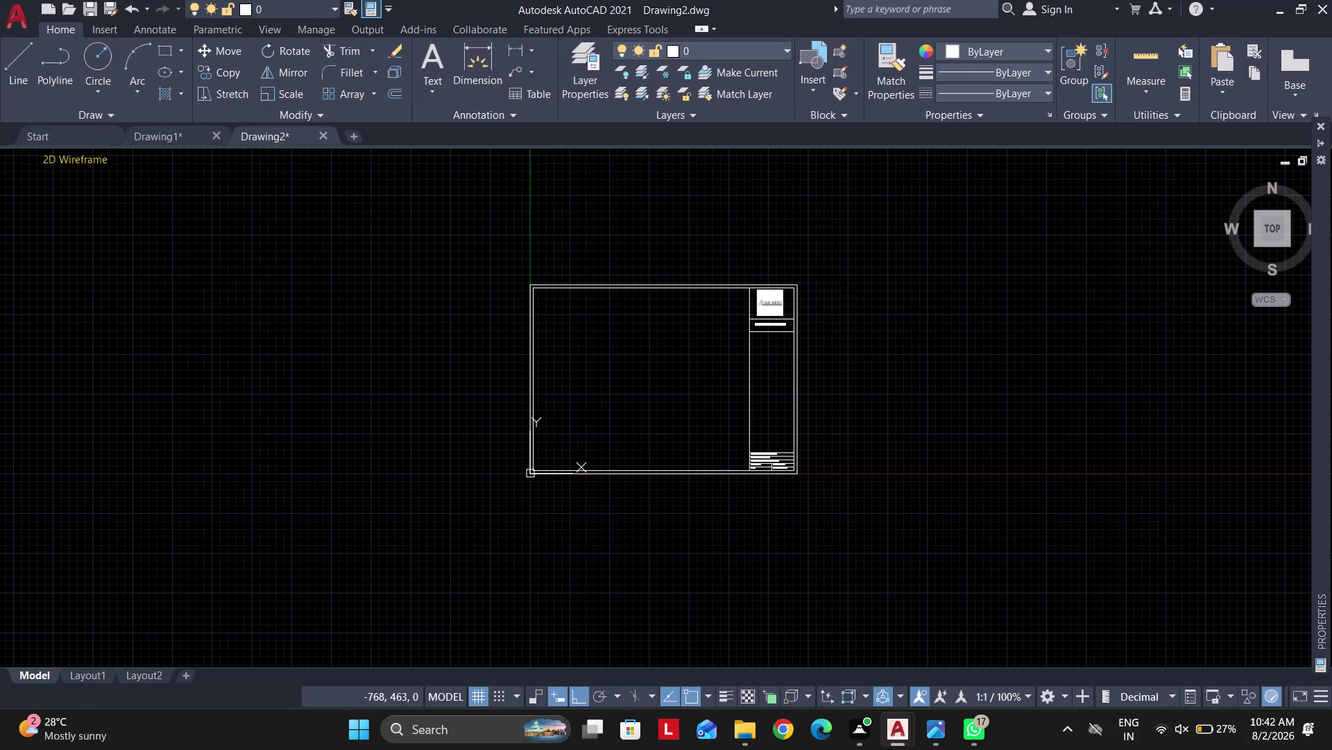
click(161, 139)
click(79, 672)
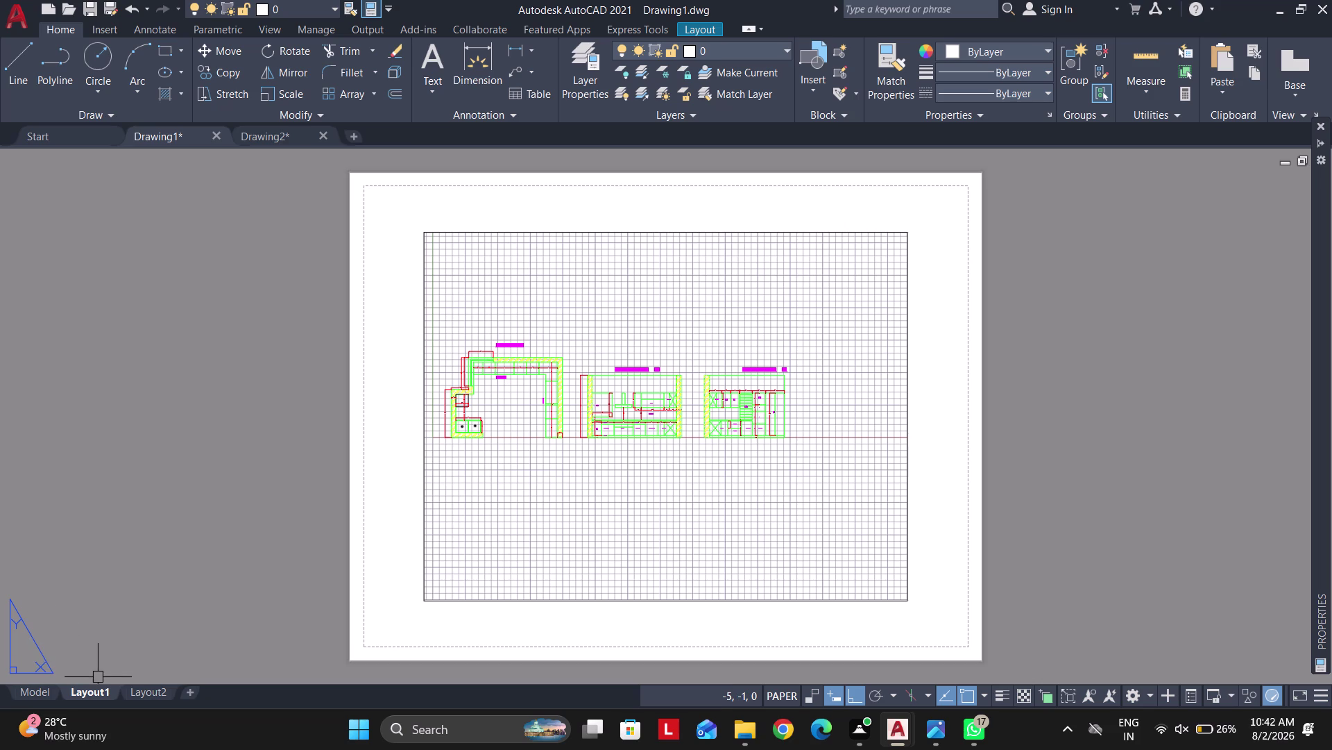
Delete the viewport from Layout1 and open its Page Setup Manager.
click(694, 611)
click(649, 561)
key(Delete)
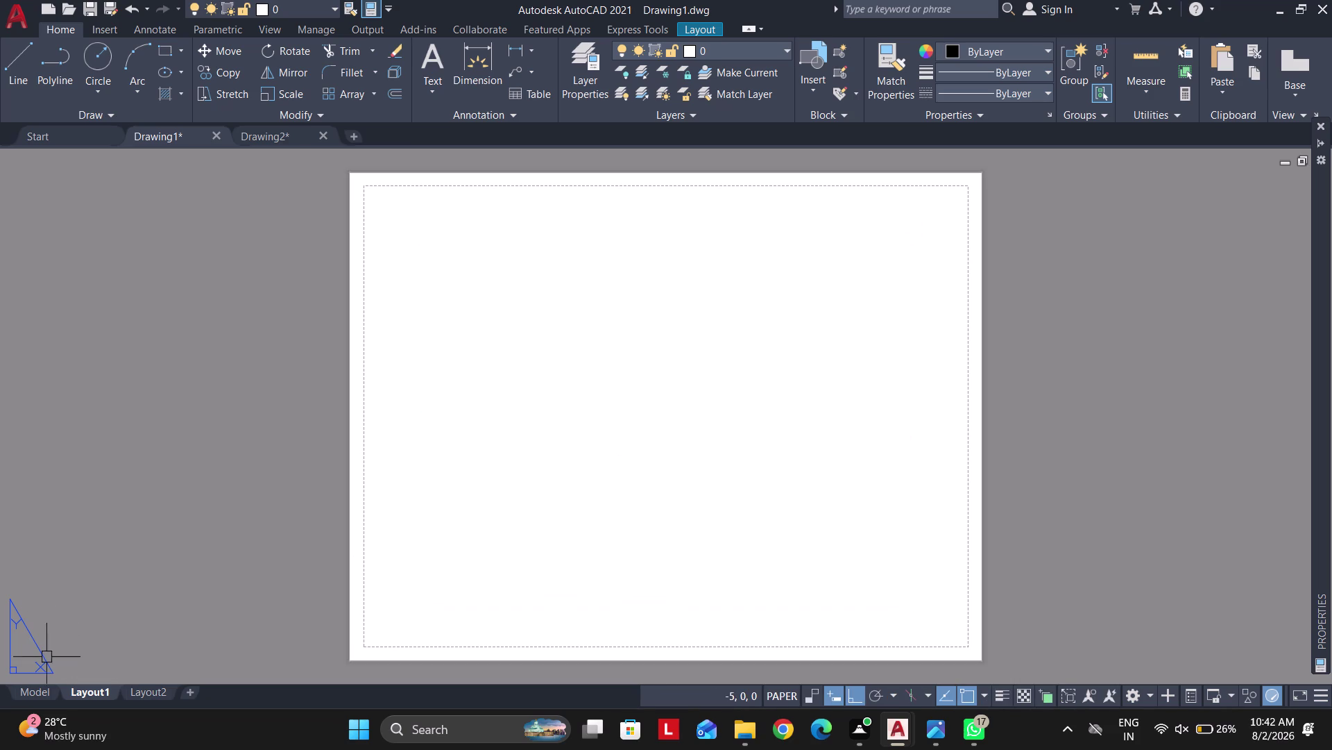
right_click(87, 692)
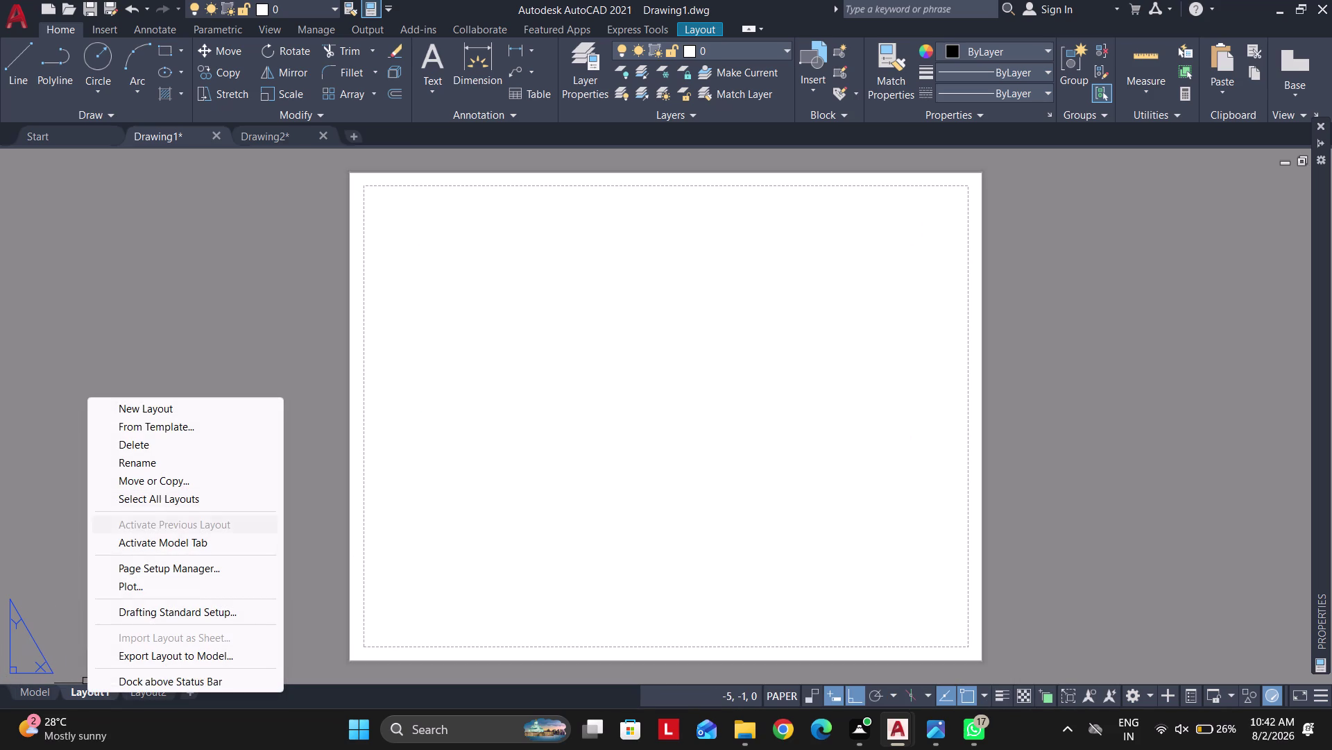
click(171, 560)
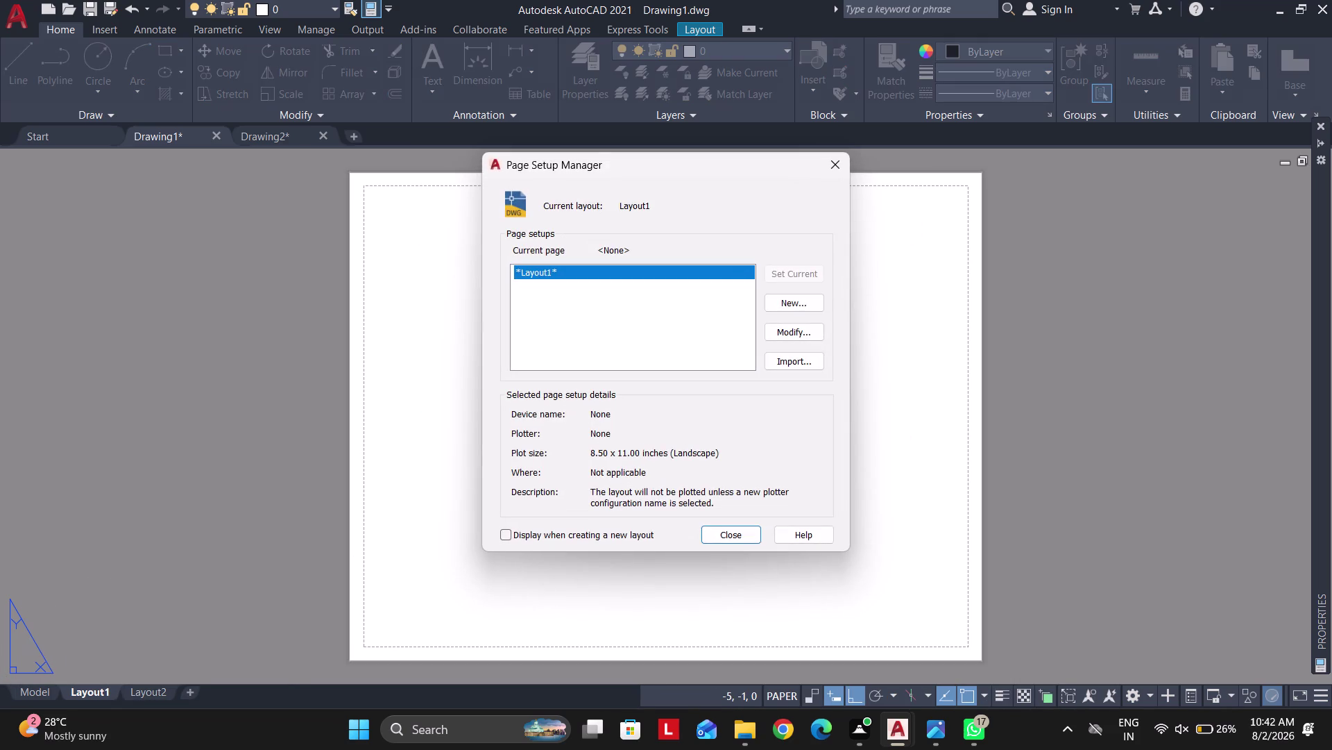